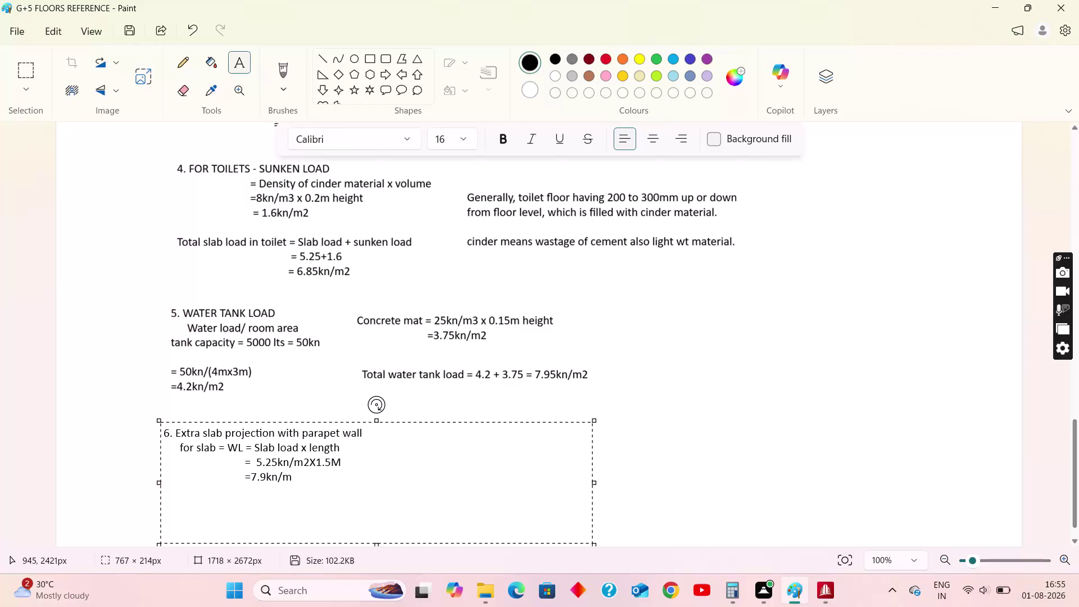
Type 'for parapet = W (Parapet wall load)' beside the slab formula.
click(356, 480)
click(386, 453)
key(space)
key(space)
key(space)
text(for)
key(space)
text(parapet)
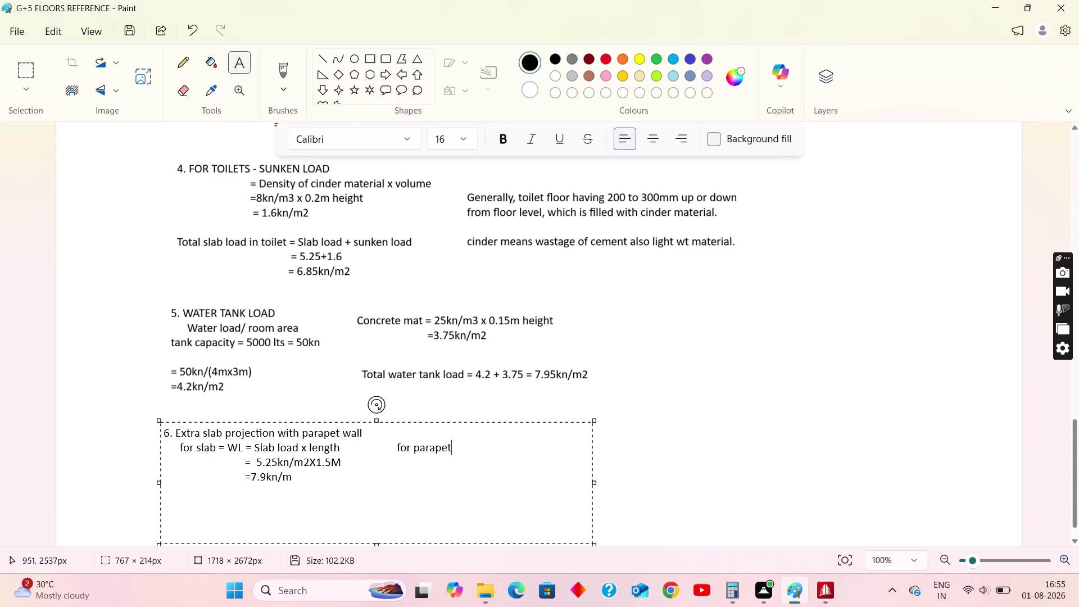
key(space)
text(=)
key(space)
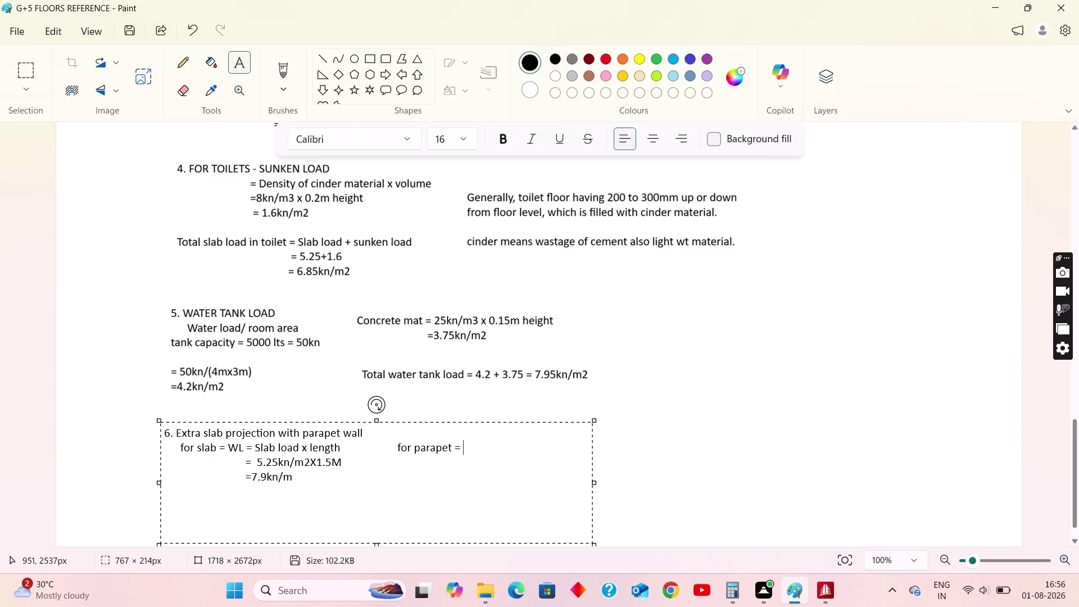
key(w)
key(space)
key(shift+parenleft)
text(ar)
text(apet wa)
text(ll load)
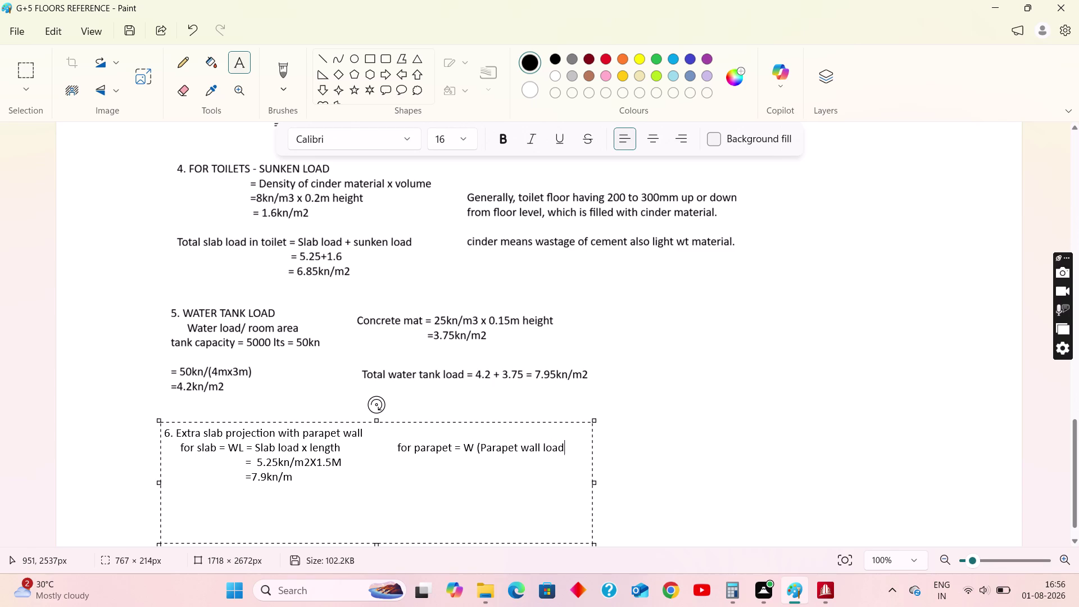
key(shift+parenright)
Add the indented parapet value '= 3kn/m' on the next line and finish the text.
key(Return)
key(BackSpace)
click(459, 463)
key(space)
key(space)
key(space)
text(=)
key(space)
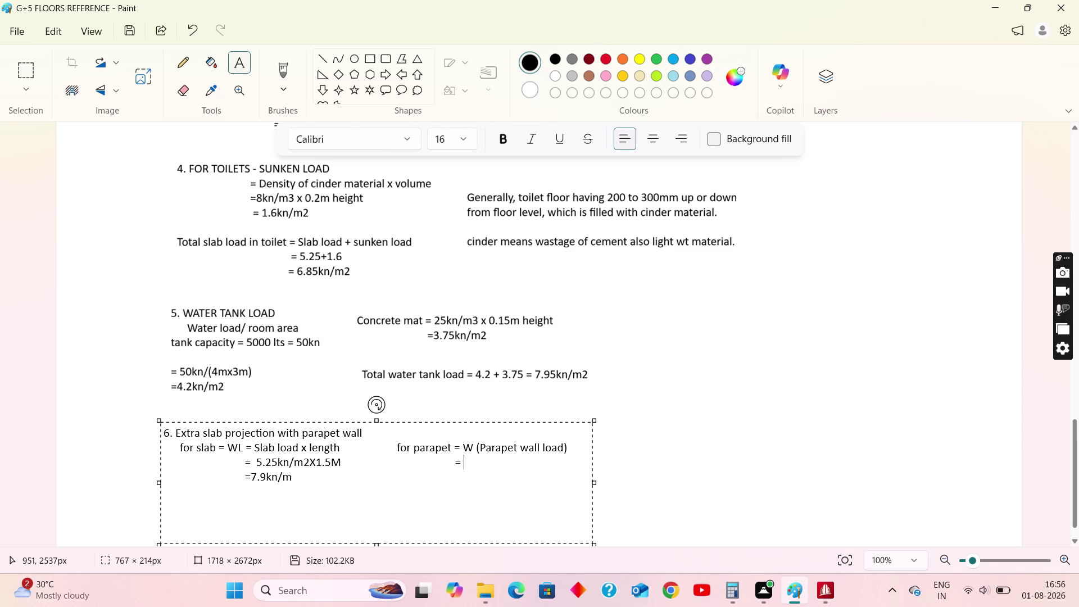
scroll(up, 3)
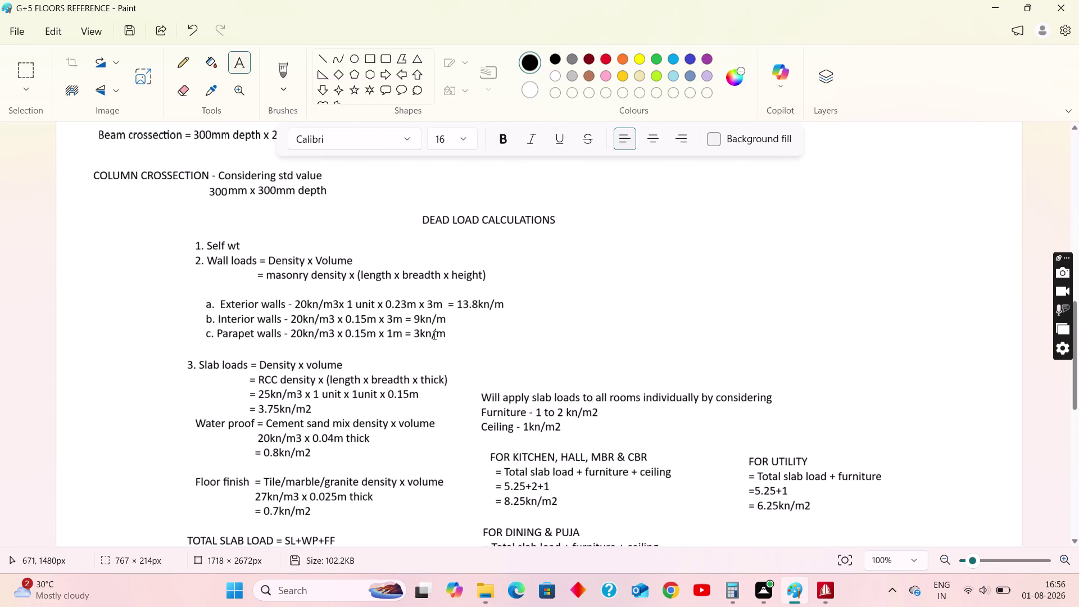
scroll(down, 3)
text(3)
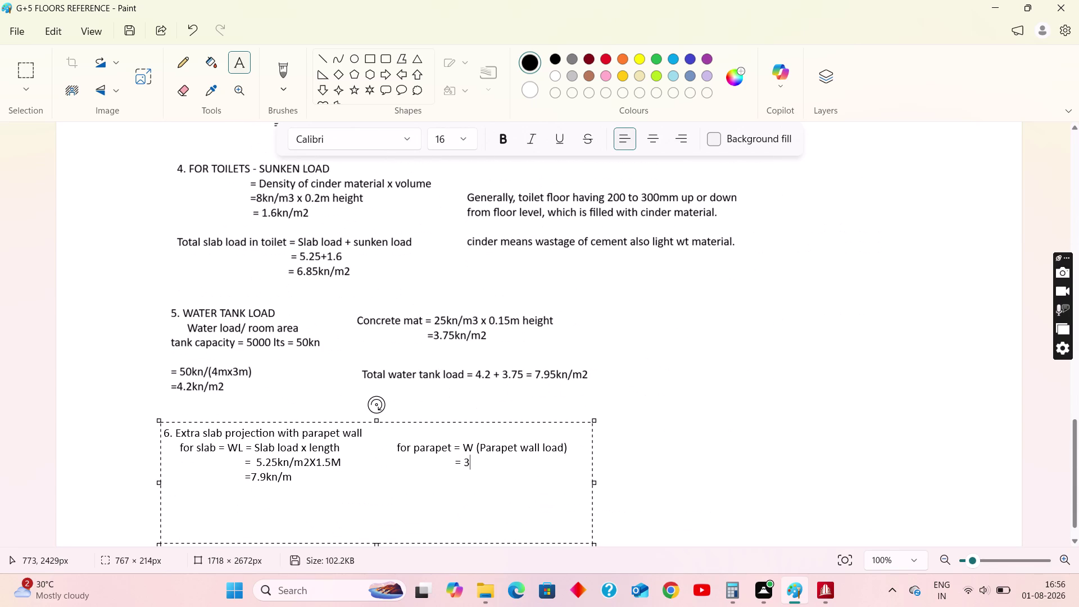
text(kn/m)
scroll(down, 3)
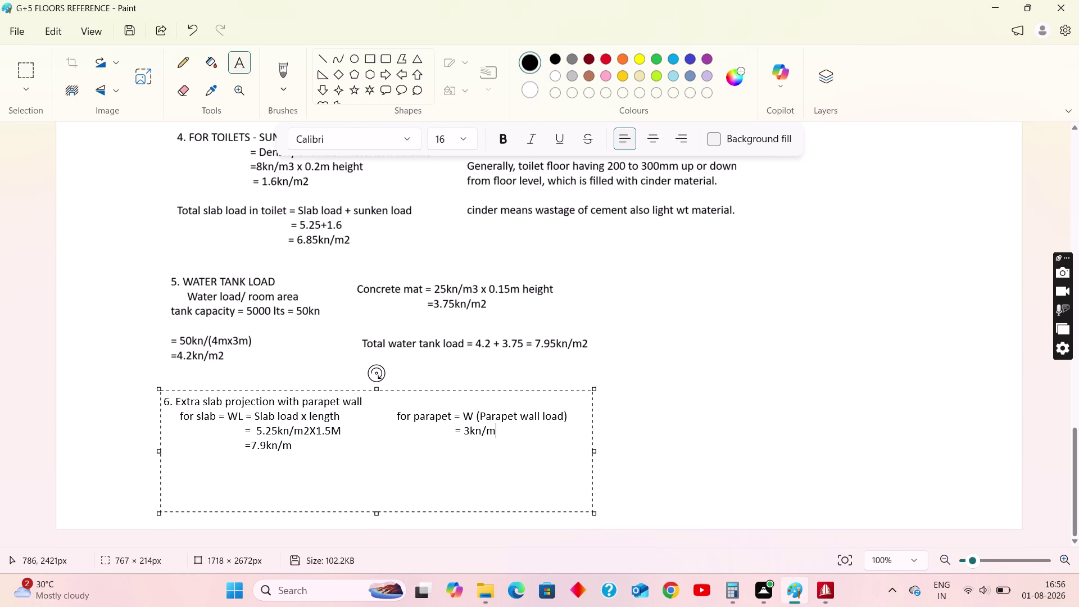
click(639, 443)
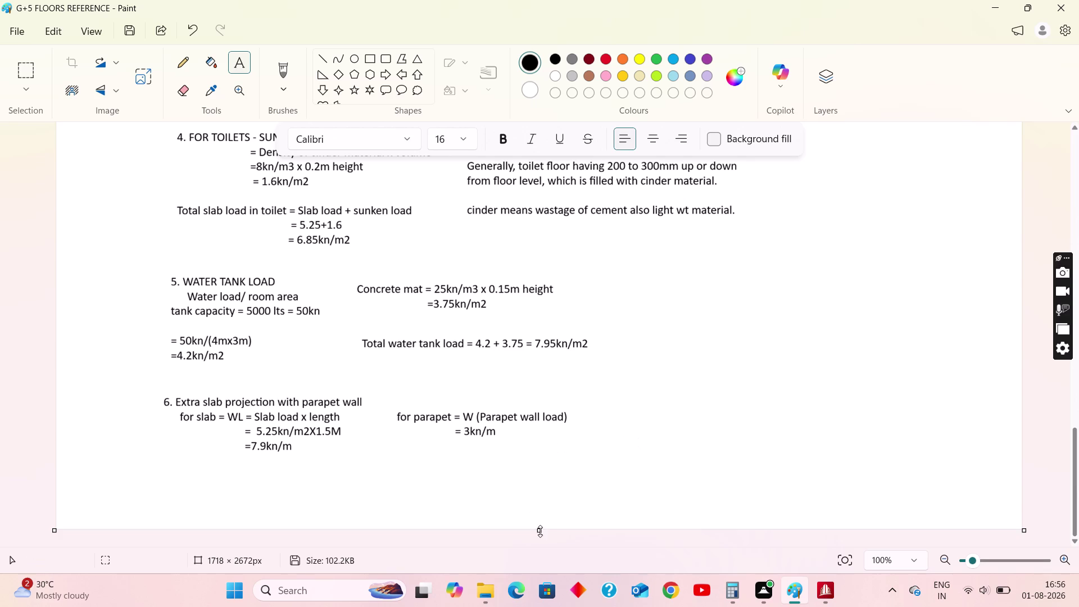
Mark a text box below the 7.9kn/m result and begin the note 'for slab of'.
drag(540, 531, 543, 590)
scroll(down, 3)
drag(540, 530, 541, 559)
scroll(down, 3)
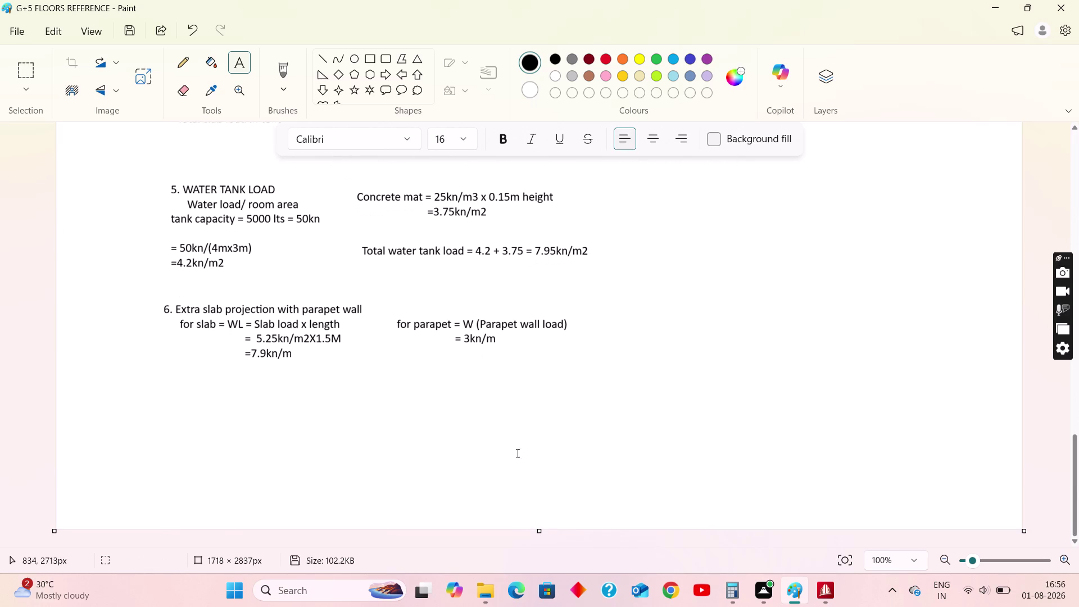
click(239, 65)
drag(167, 381, 348, 427)
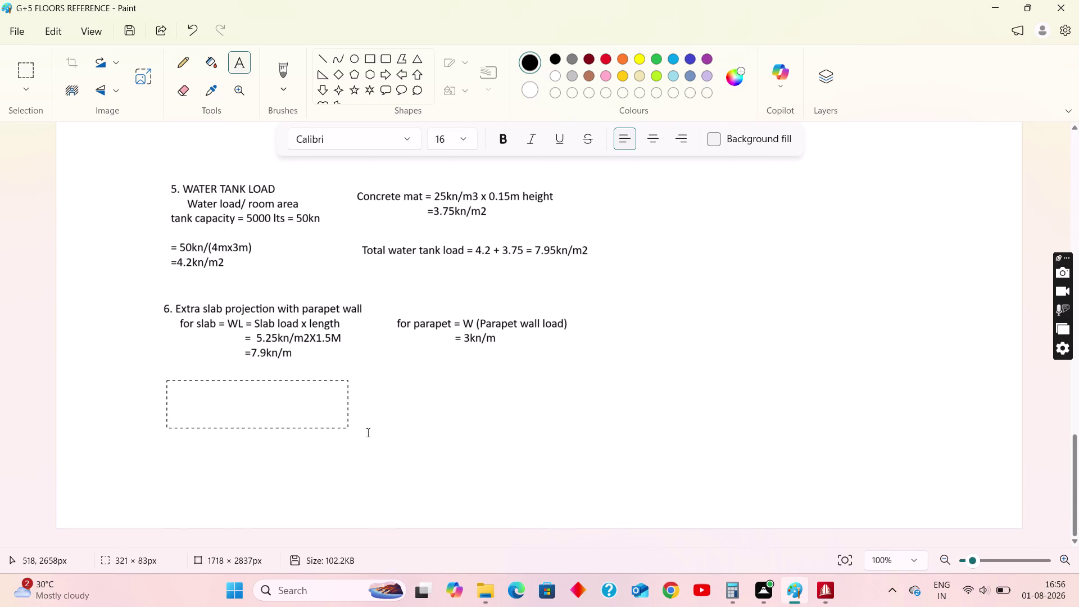
drag(348, 427, 394, 436)
text(for)
key(space)
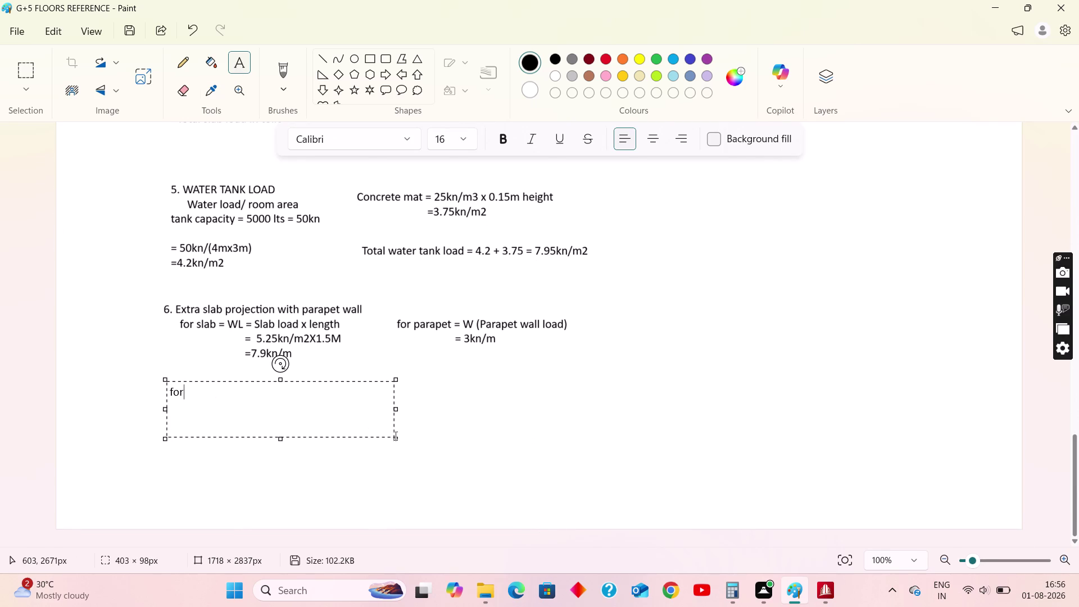
text(slab)
key(space)
text(of)
Complete the note as 'for slab of 2m projection = 5.25x2' and launch Calculator.
scroll(up, 3)
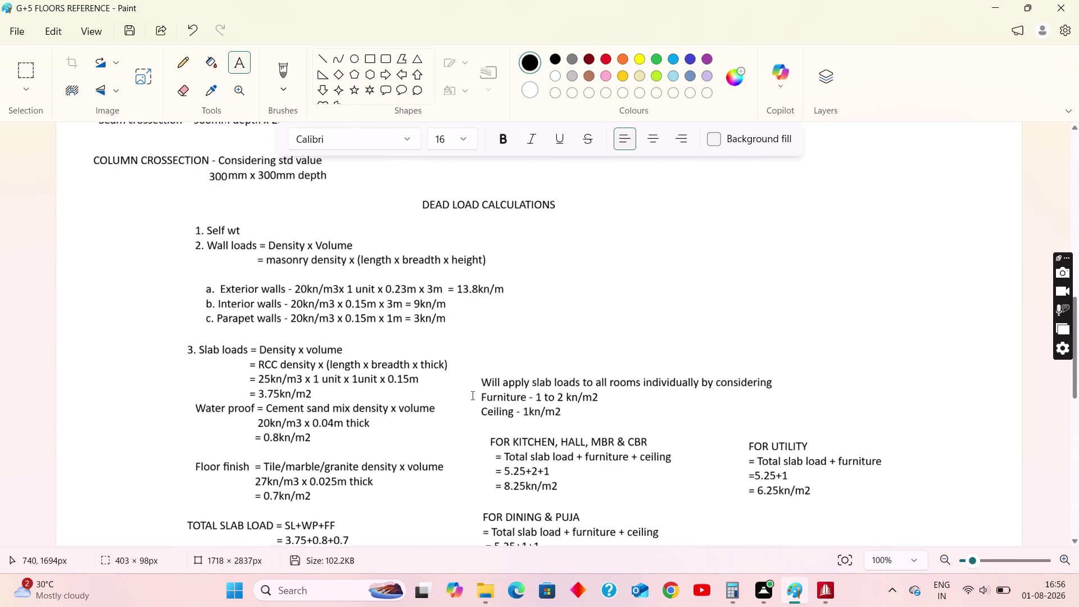
scroll(up, 3)
scroll(down, 3)
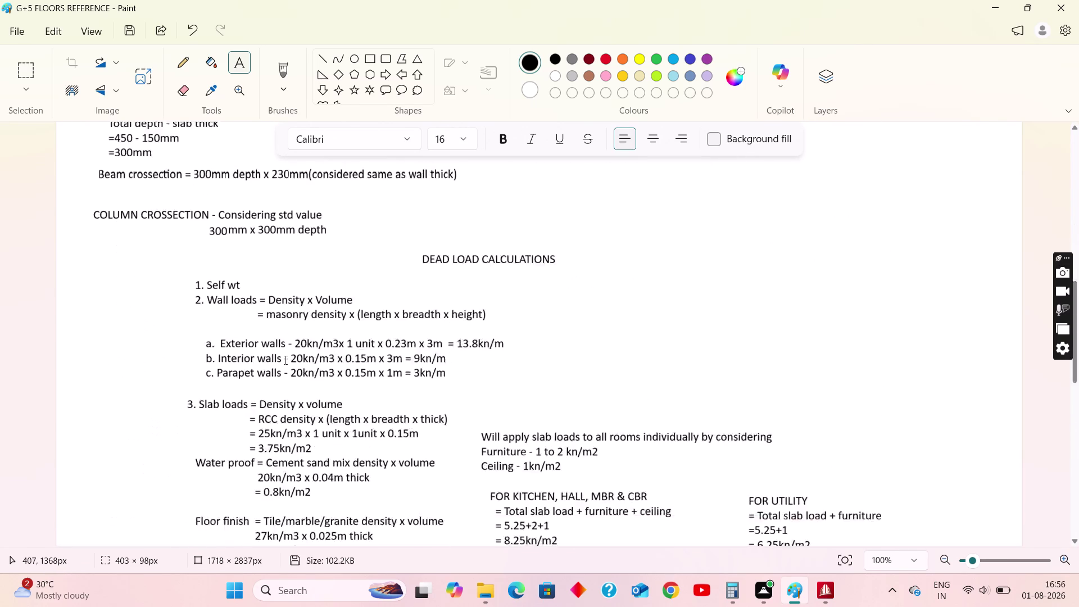
scroll(down, 3)
scroll(down, 3)
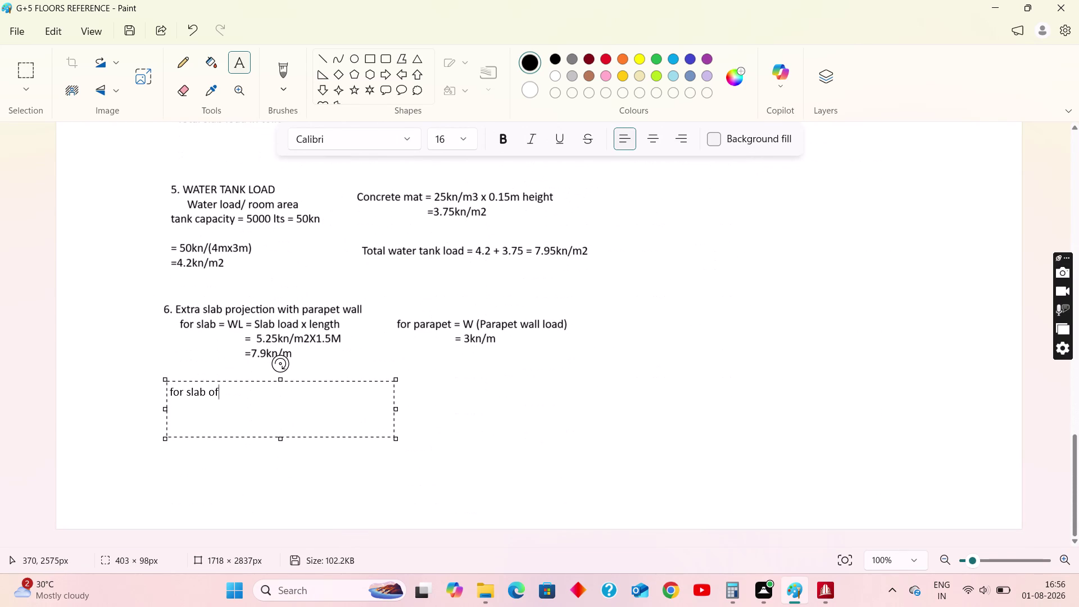
key(space)
text(2m proje)
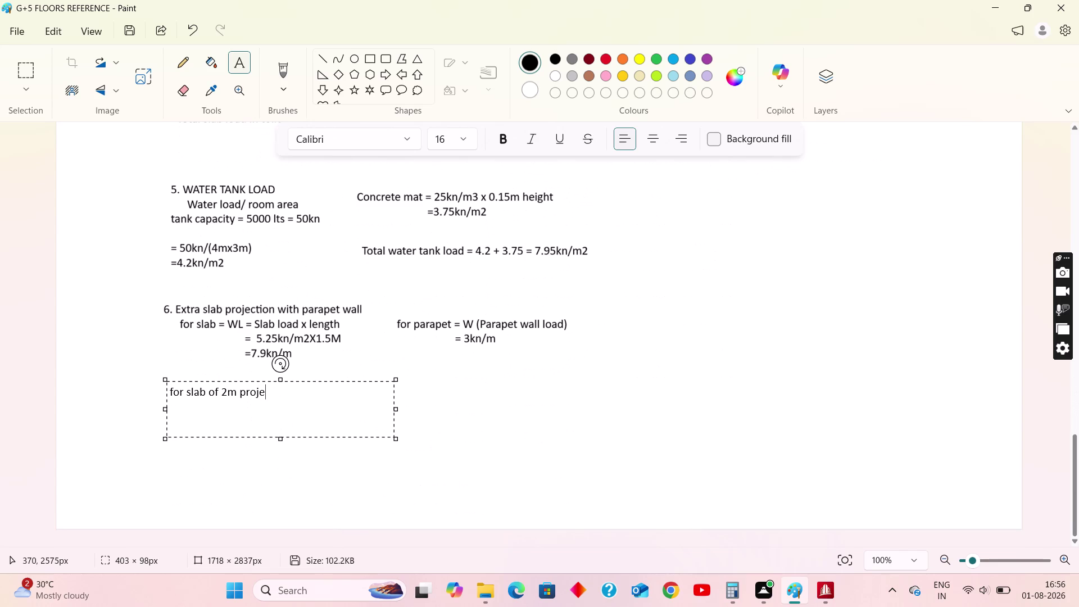
text(ction)
key(space)
text(=)
key(space)
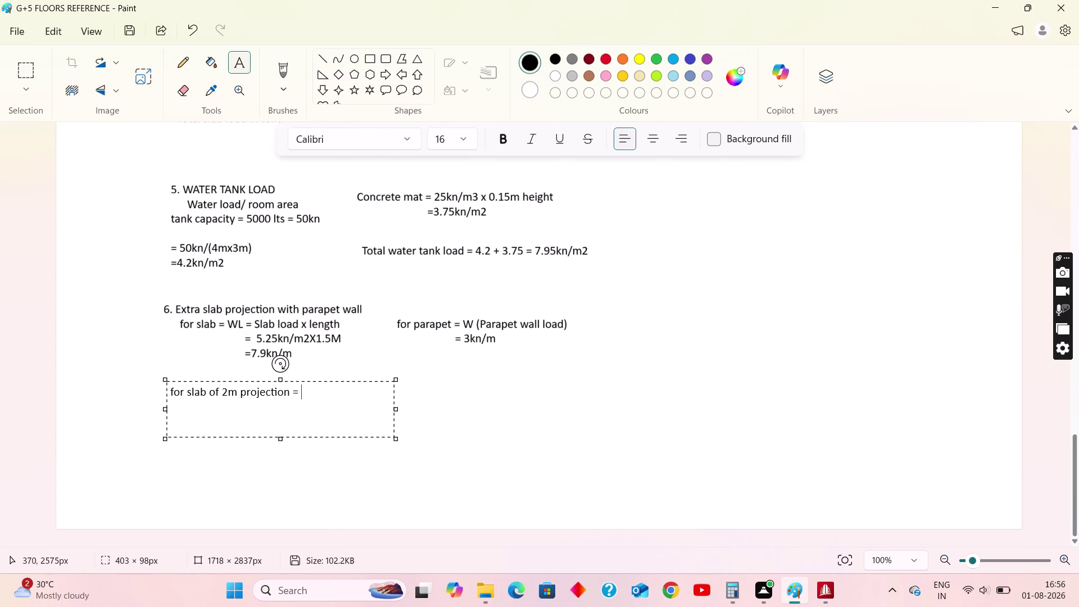
key(5)
text(.)
text(25)
key(x)
key(2)
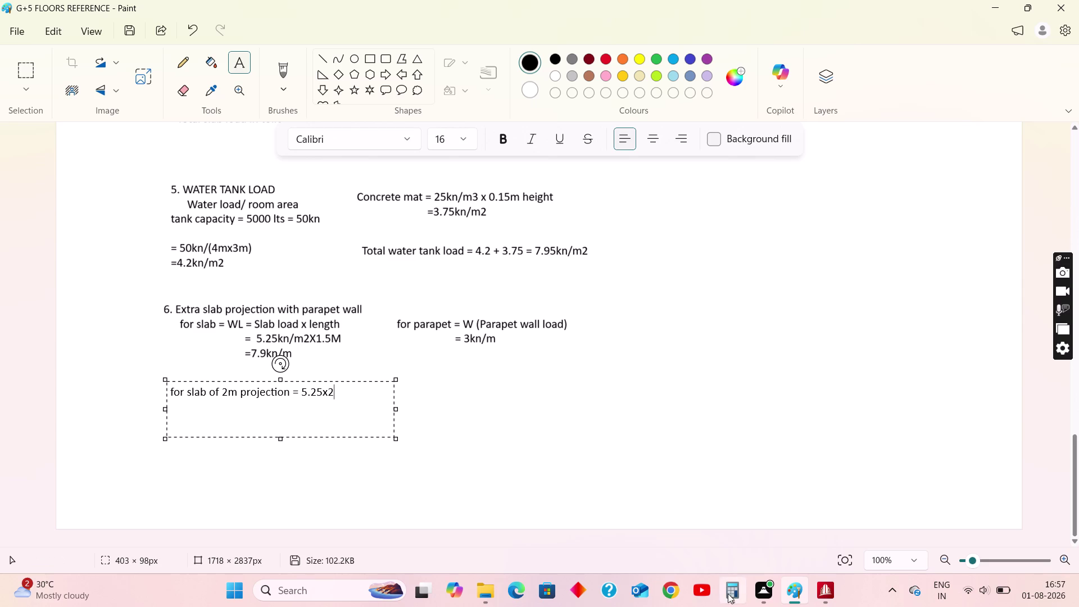
click(732, 587)
Compute 5.25 × 2 in Calculator and close it.
triple_click(873, 365)
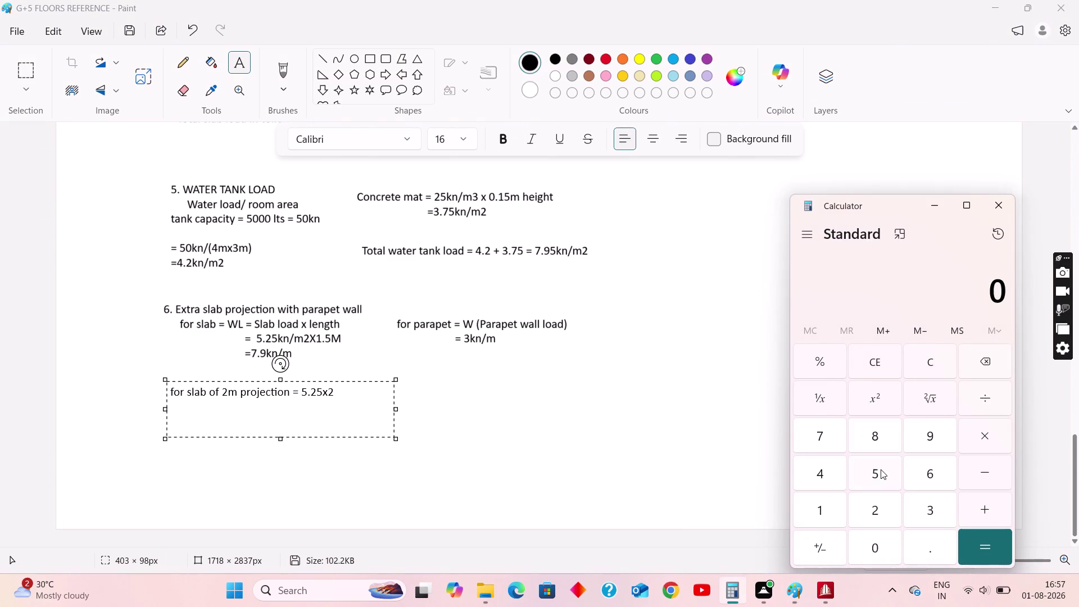
click(881, 473)
click(916, 551)
click(880, 506)
click(877, 474)
click(982, 434)
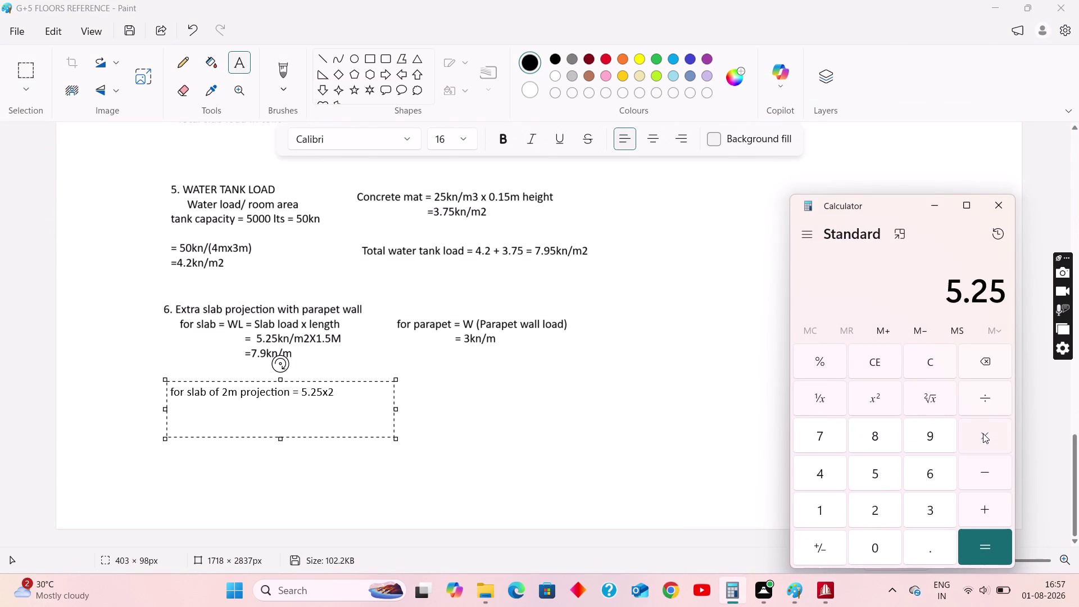
click(880, 511)
click(979, 559)
click(945, 204)
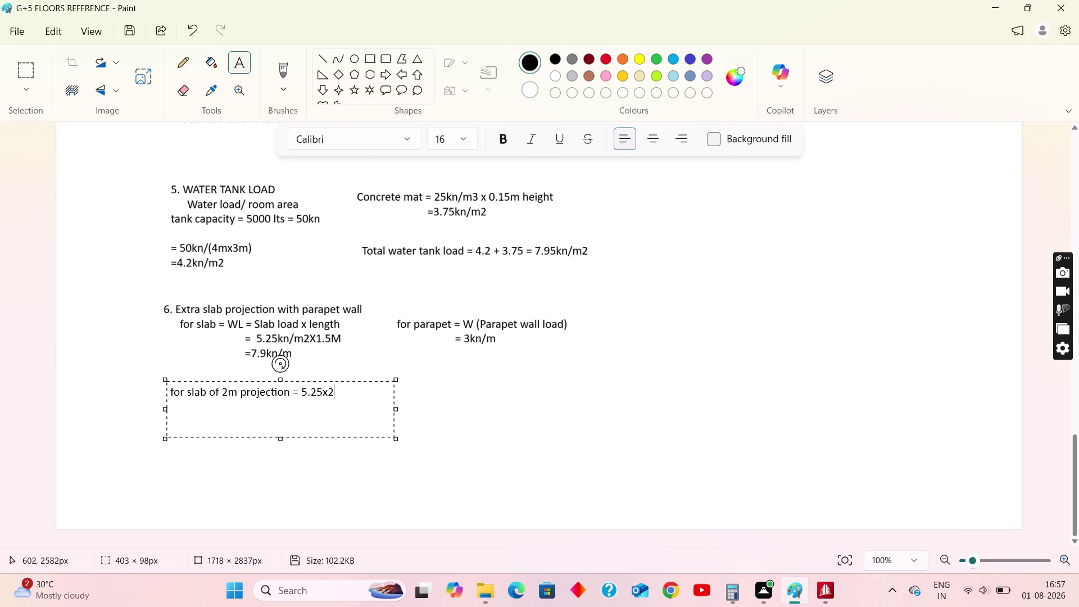
Write the indented result '= 10.5kn/m' under the 2m projection formula.
key(Return)
key(space)
key(space)
key(space)
key(space)
key(space)
key(space)
key(space)
key(space)
key(space)
key(equal)
key(space)
text(10)
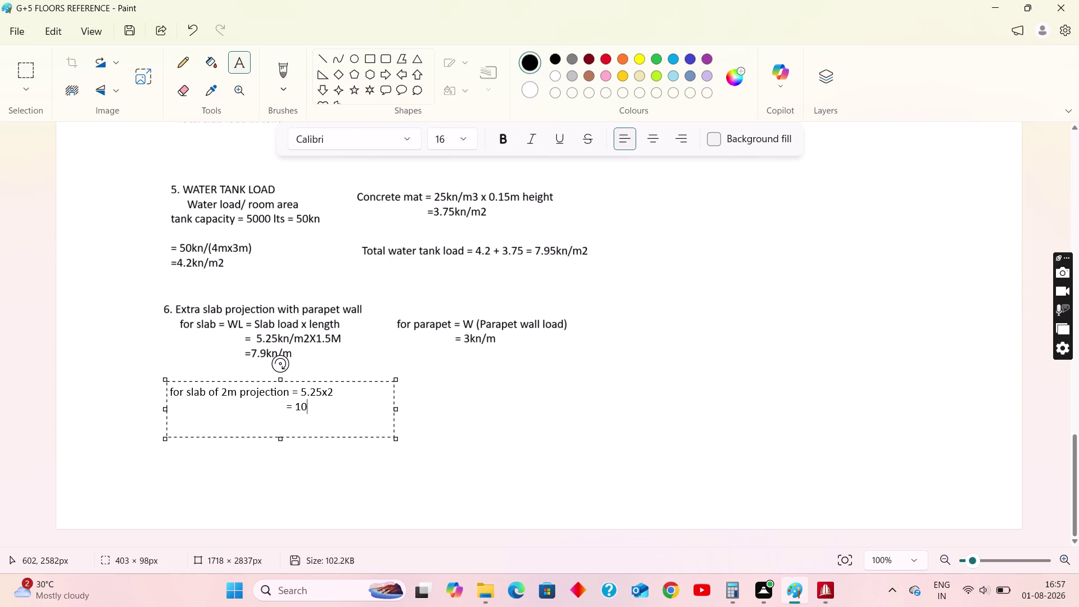
text(.5kn/)
text(m)
click(447, 419)
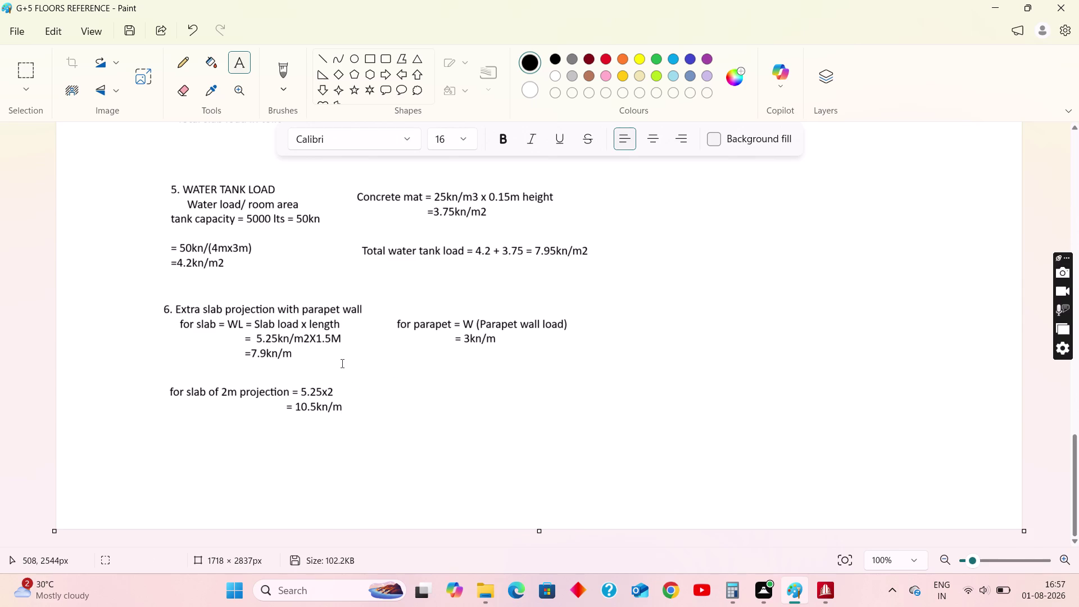
scroll(down, 3)
click(243, 62)
In a new text box, write 'total load for 1.5m projection = slab+parapet = 7.9+3 = 10.9kn/m'.
drag(166, 432, 349, 472)
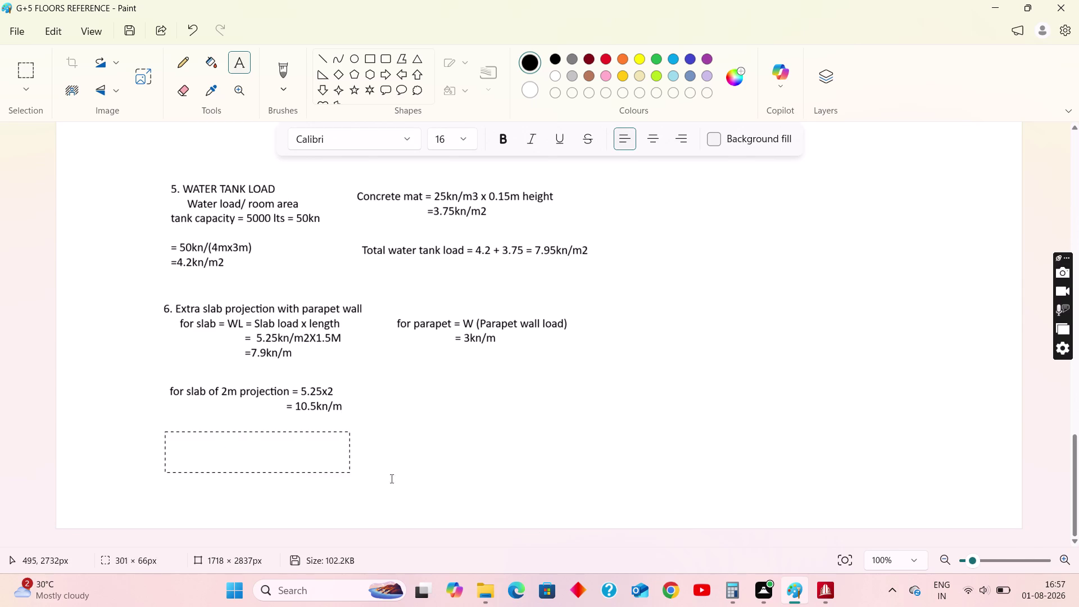
drag(350, 472, 616, 500)
key(t)
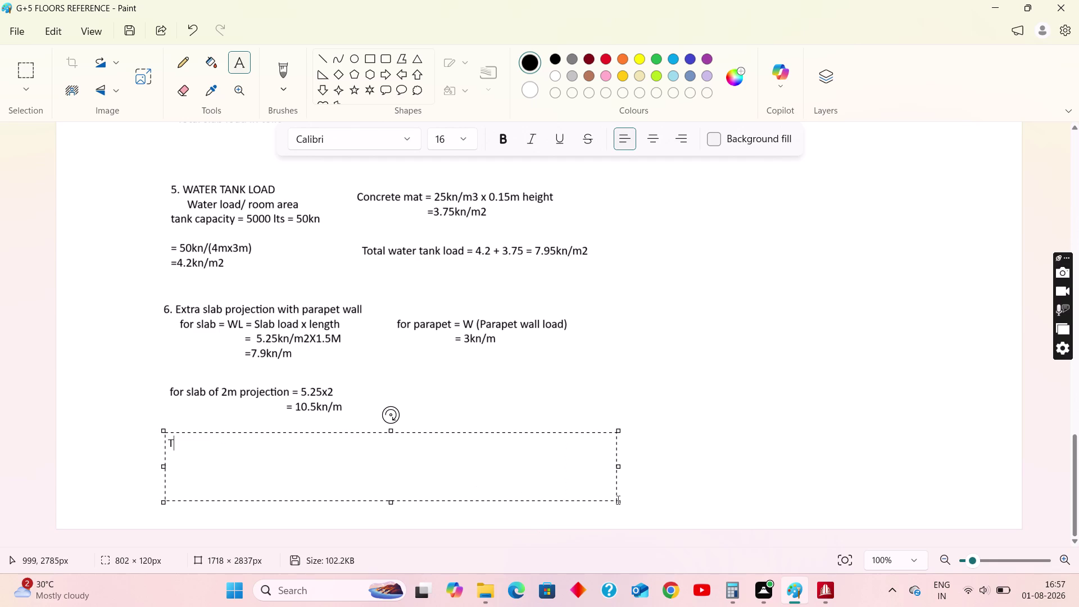
key(BackSpace)
text(t)
text(al loa)
text(d)
key(space)
text(f)
text(or 1)
key(period)
text(5m)
key(space)
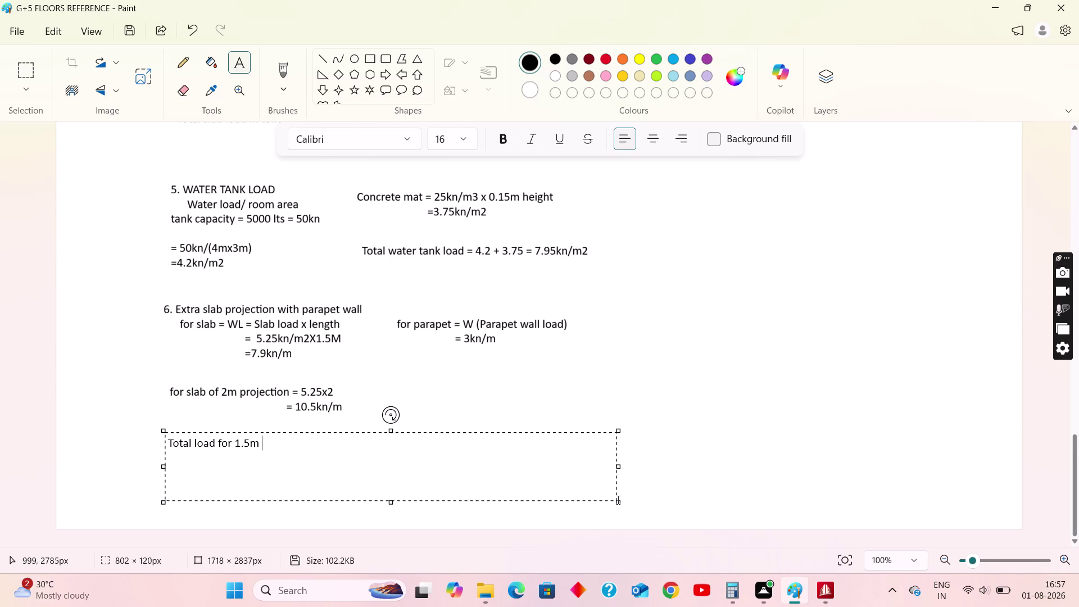
text(project)
text(ion =)
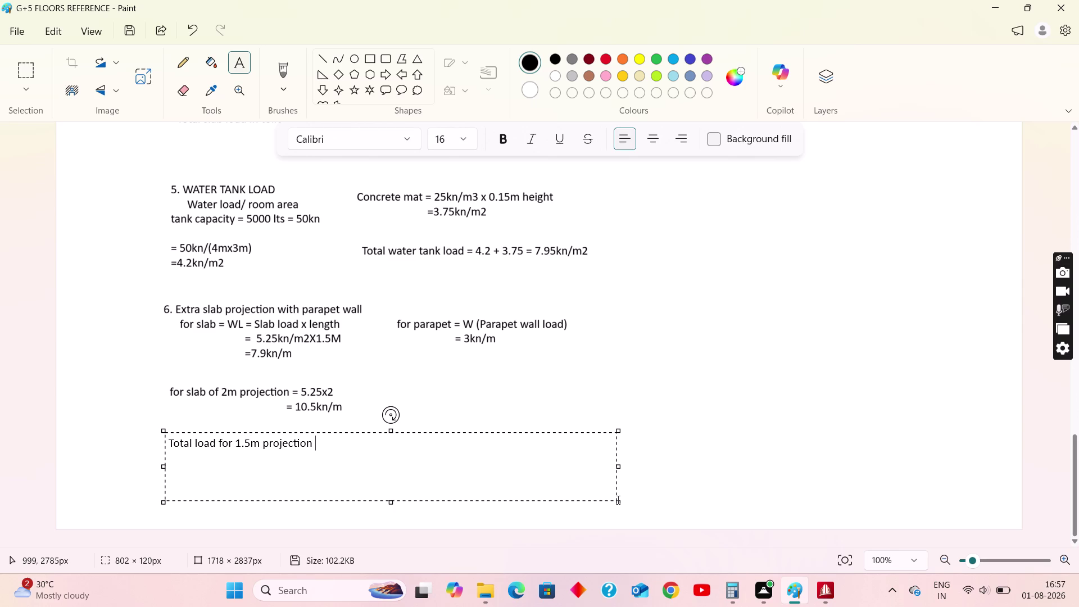
key(space)
text(sla)
key(b)
text(+para)
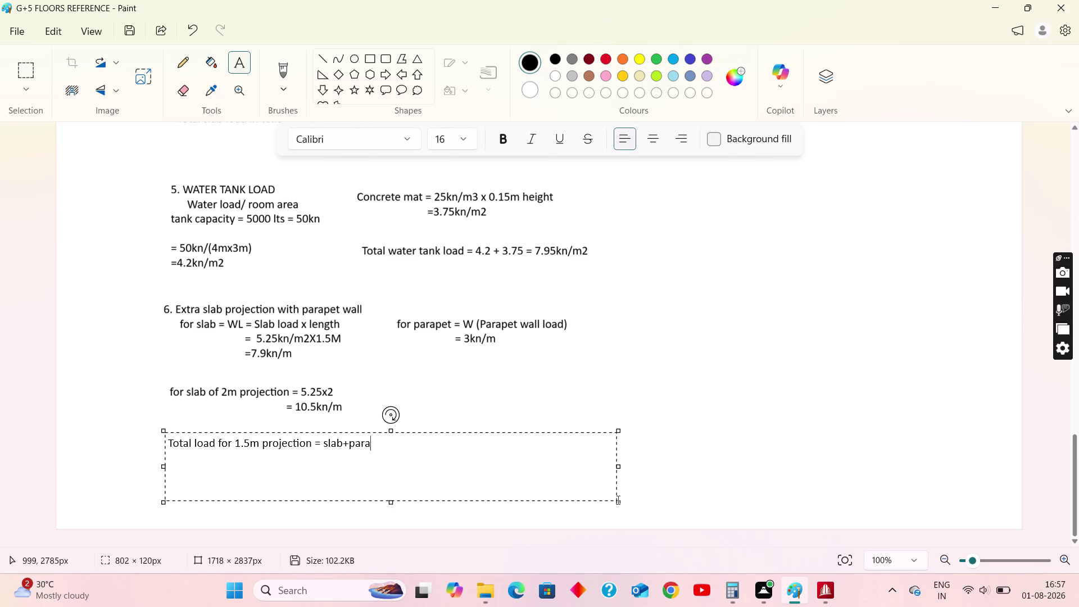
text(pet)
key(space)
key(space)
text(=)
key(space)
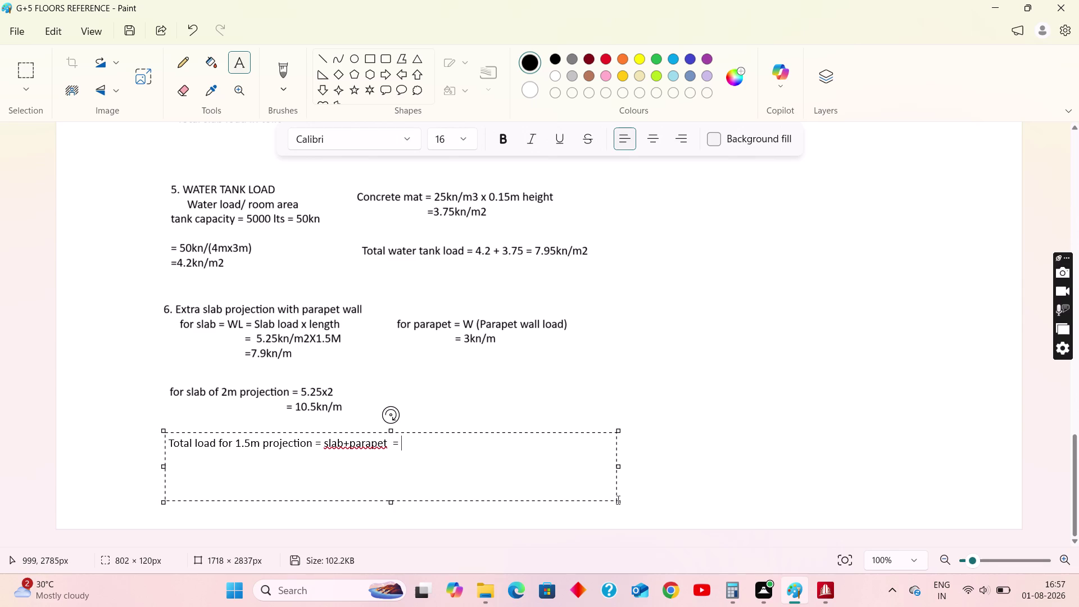
text(7)
text(.9)
key(shift+plus)
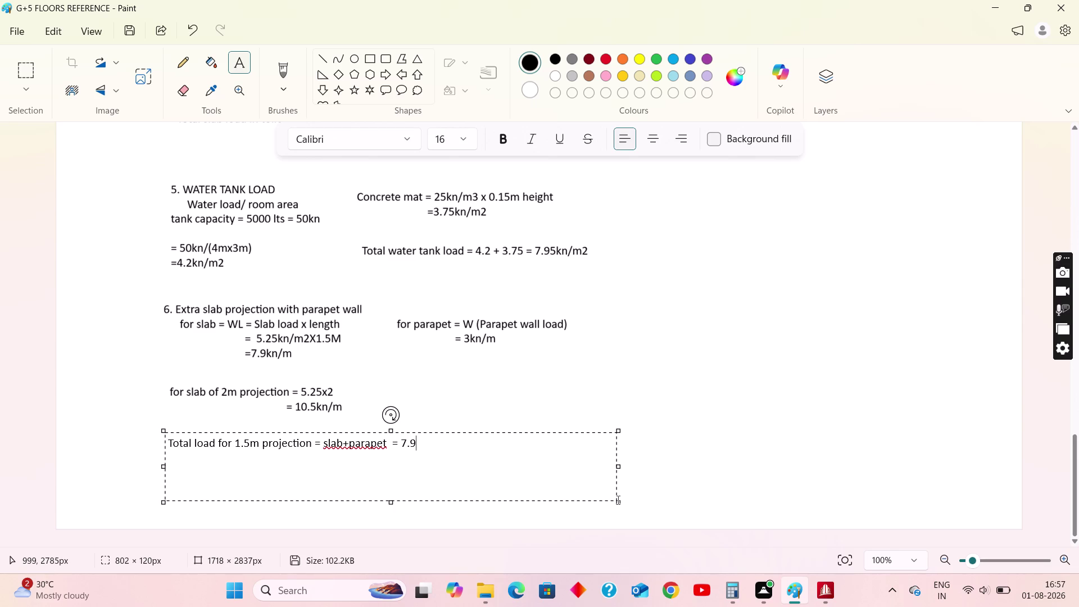
text(3)
key(space)
text(=)
key(space)
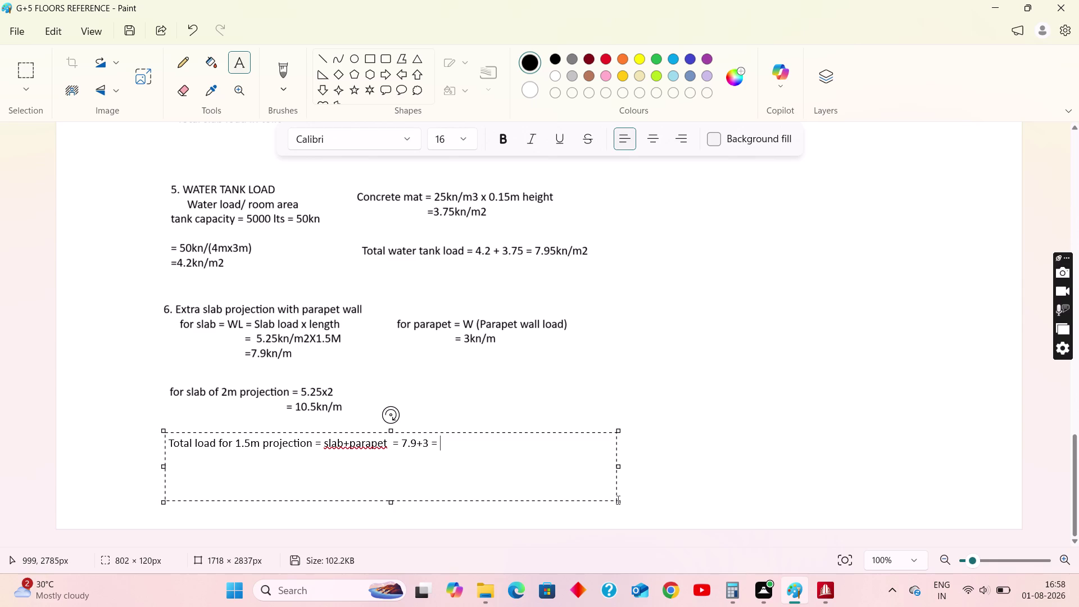
text(10.)
text(9kn/m)
Add a second line: 'total load for 2m projection = 10.5+3 = 13.5kn/m'.
key(Return)
text(ota)
text(l load fo)
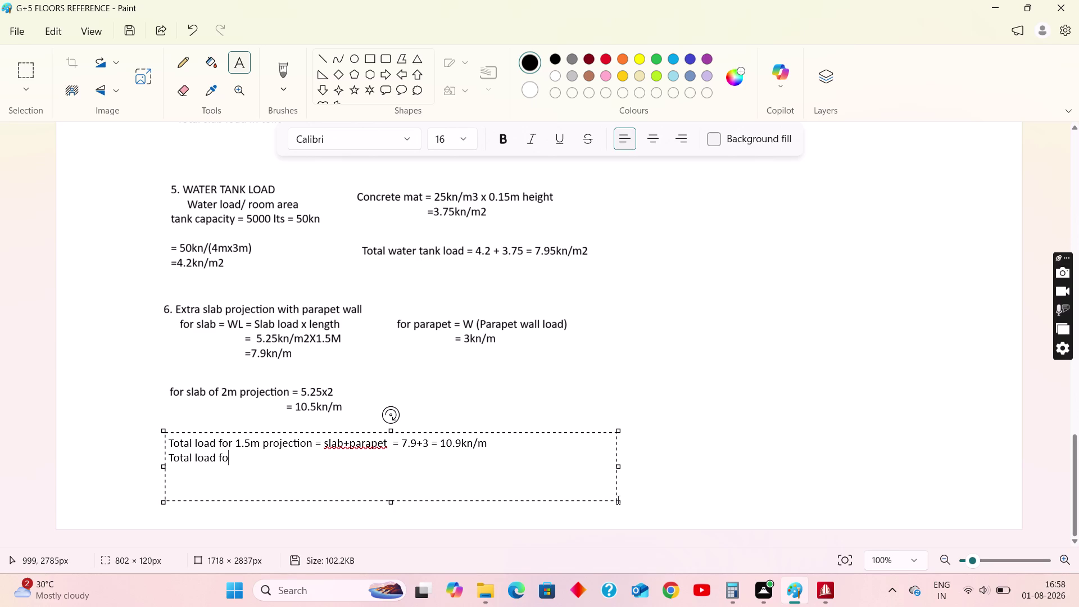
text(r 3)
key(BackSpace)
text(2m)
key(space)
text(project)
text(ion =)
key(space)
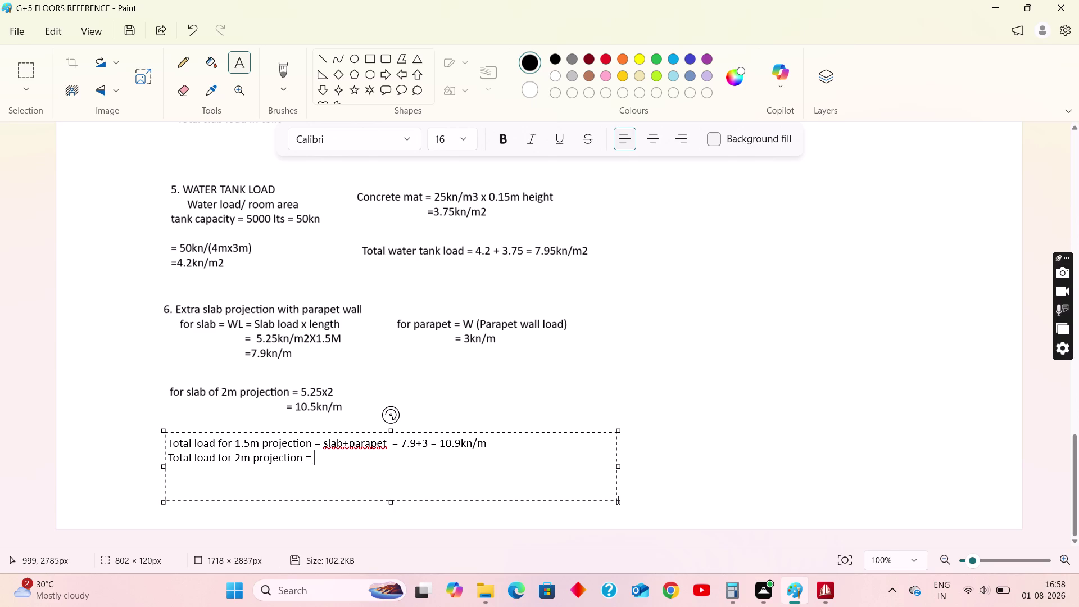
text(10.5)
key(shift+plus)
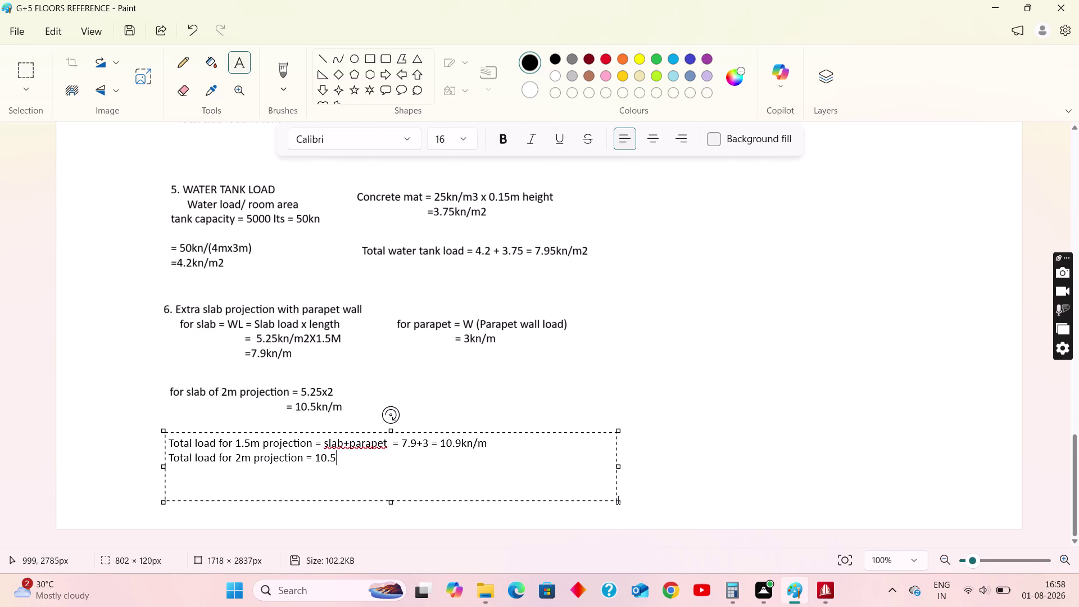
text(3 =)
key(space)
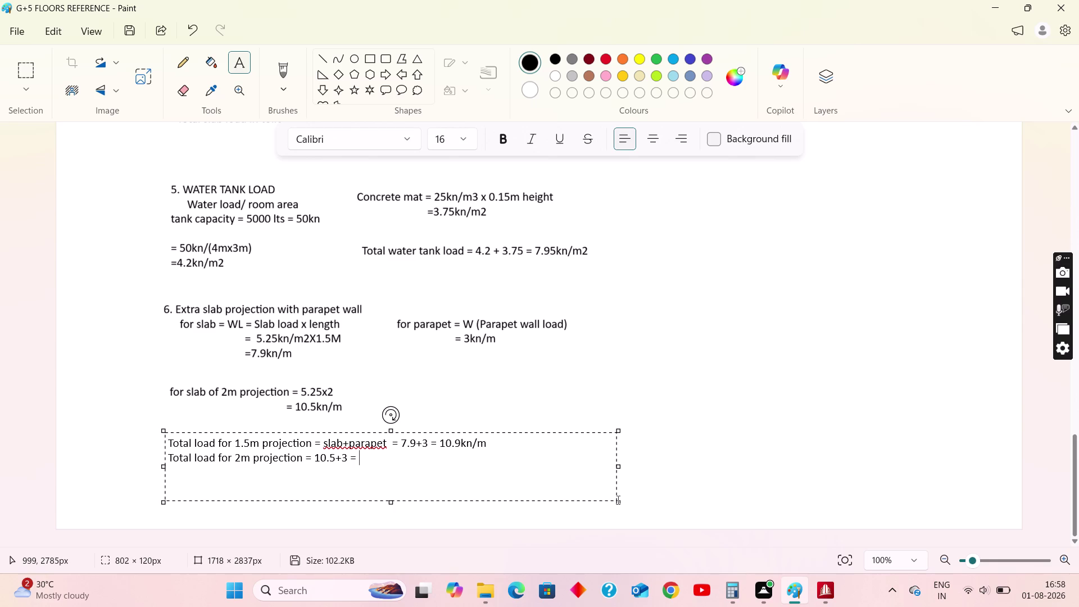
text(13.5)
text(kn/m)
Put spaces around the '+' in 'slab + parapet', shrink the text box and commit the text.
click(342, 444)
key(space)
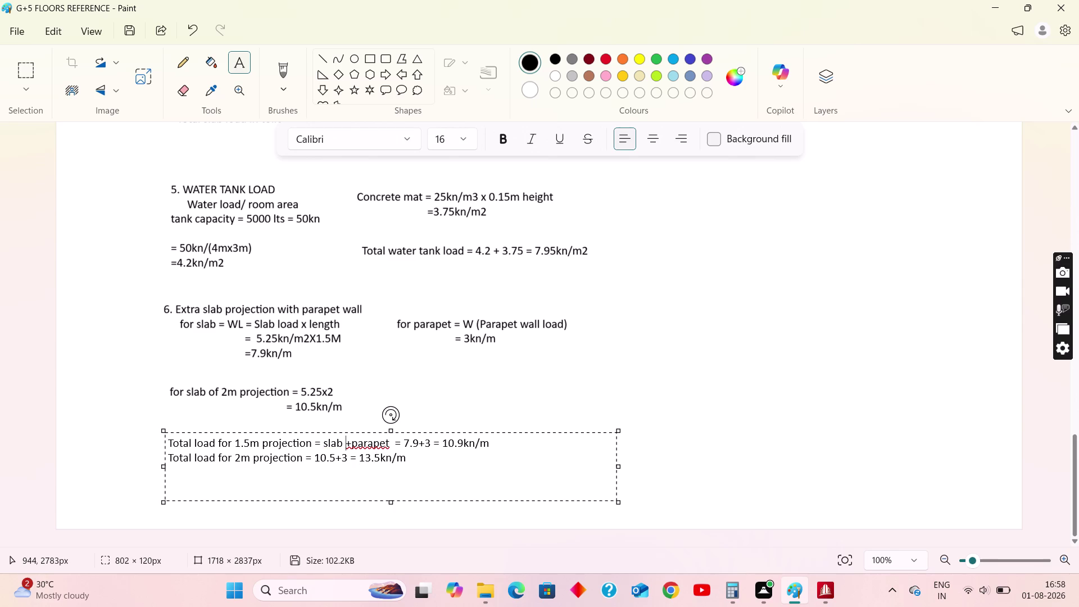
click(353, 445)
key(space)
click(414, 466)
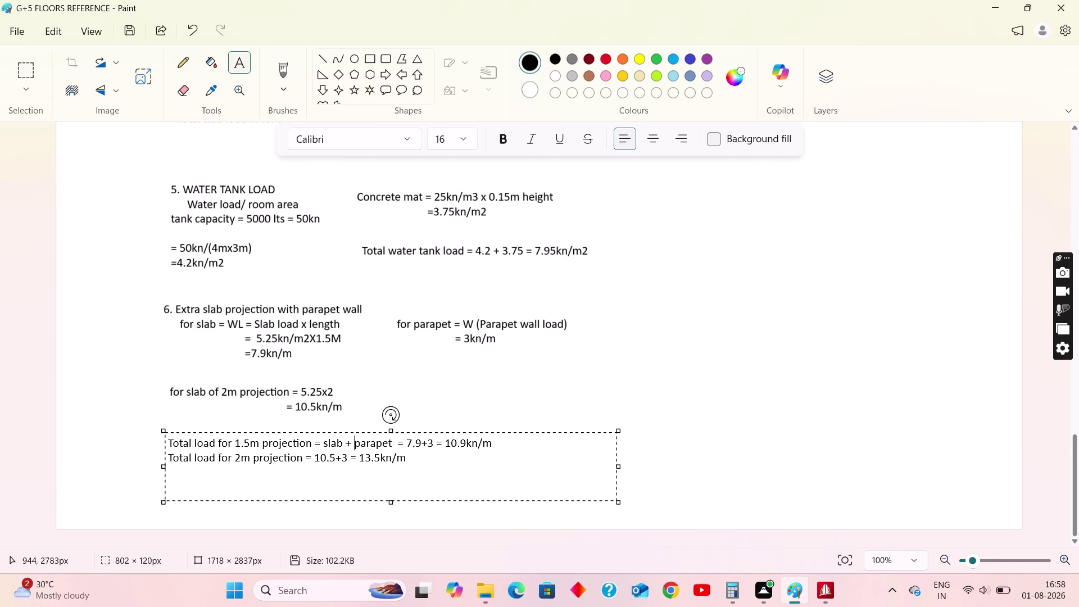
drag(623, 506, 610, 479)
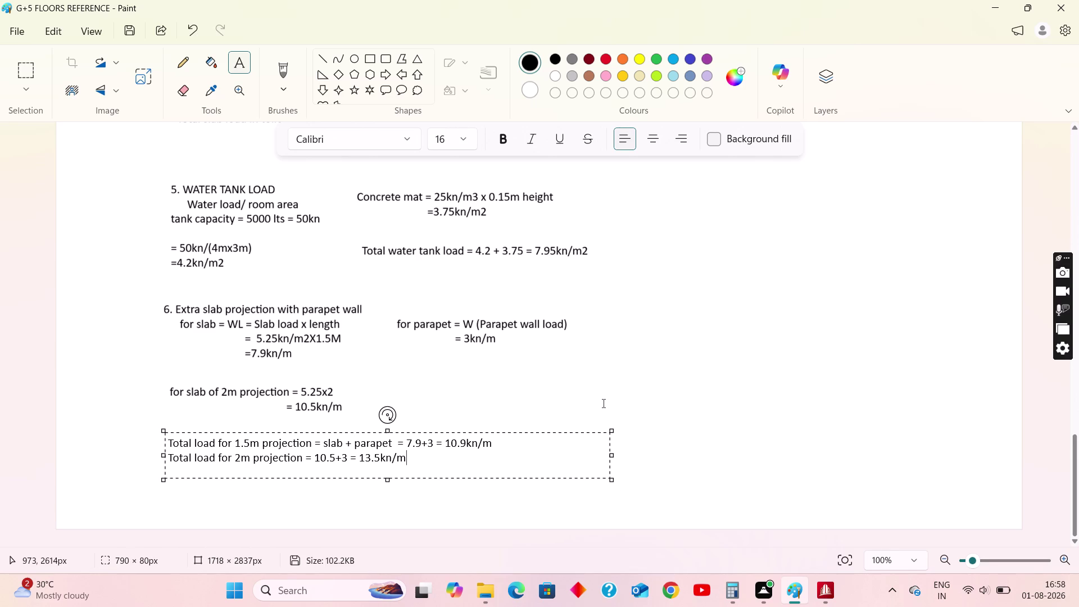
click(603, 403)
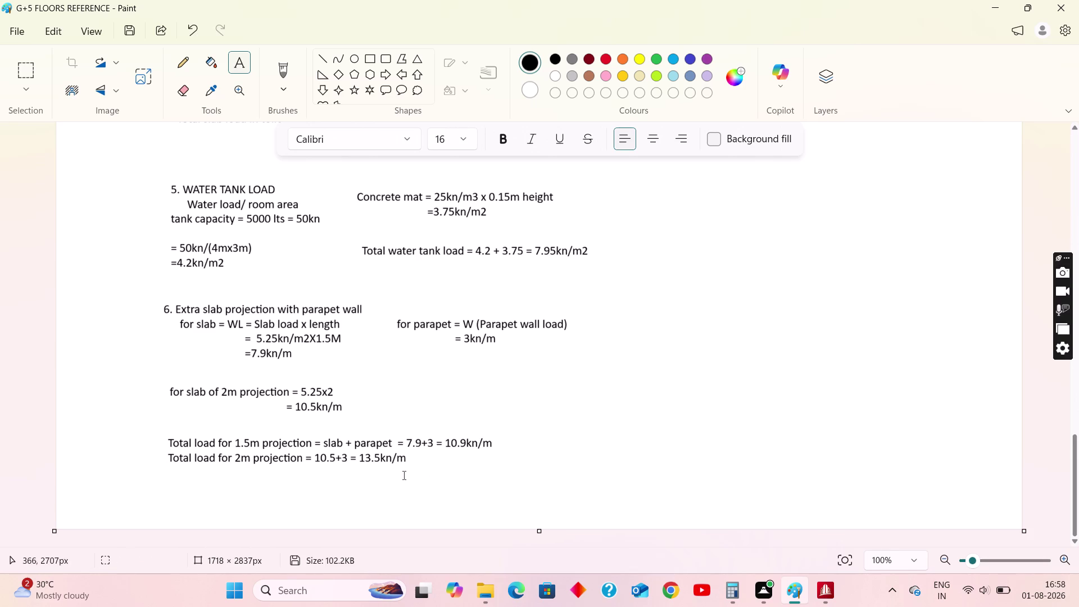
click(825, 591)
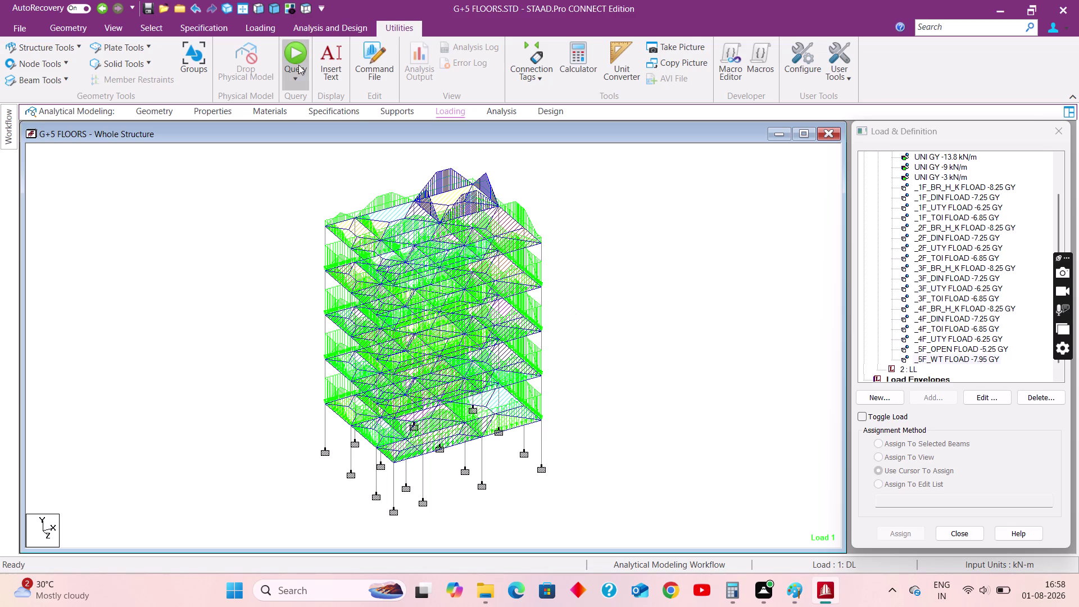
In Front View, window-select the beam row at each loaded floor level.
click(260, 8)
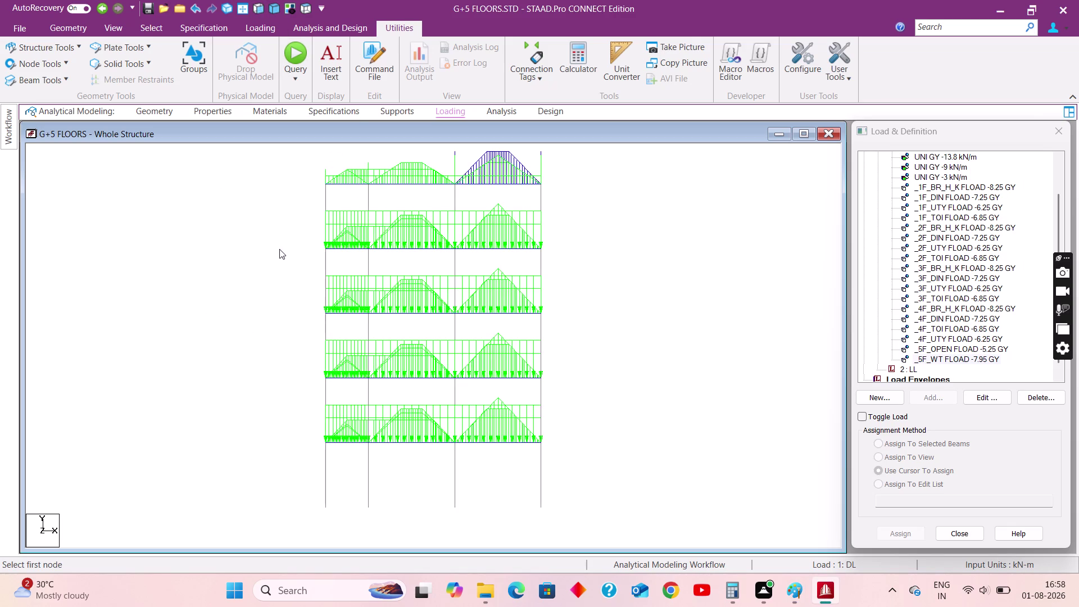
drag(229, 232, 536, 235)
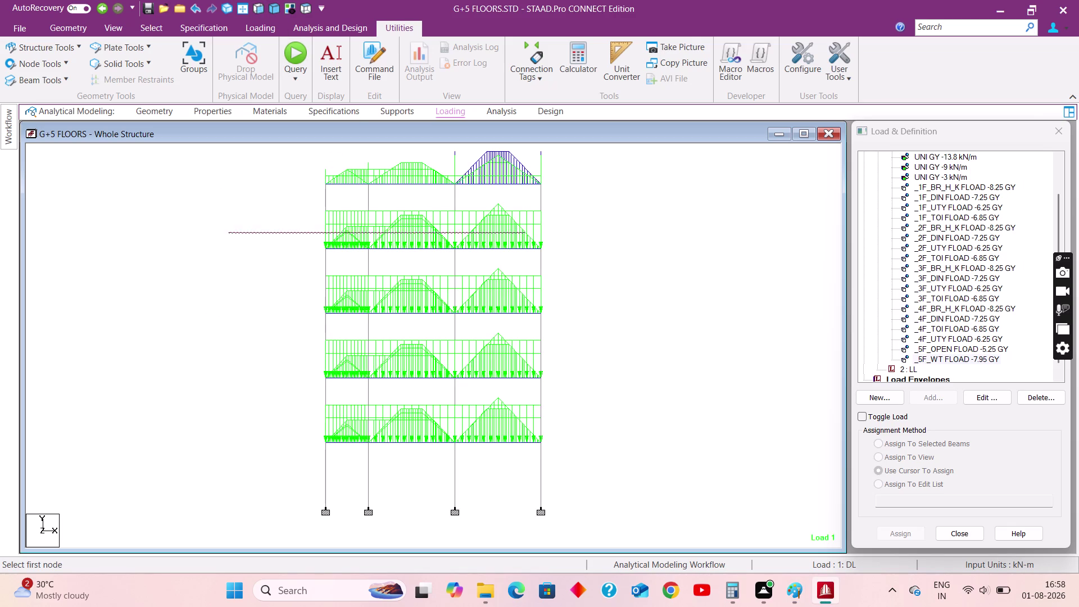
drag(536, 234, 605, 254)
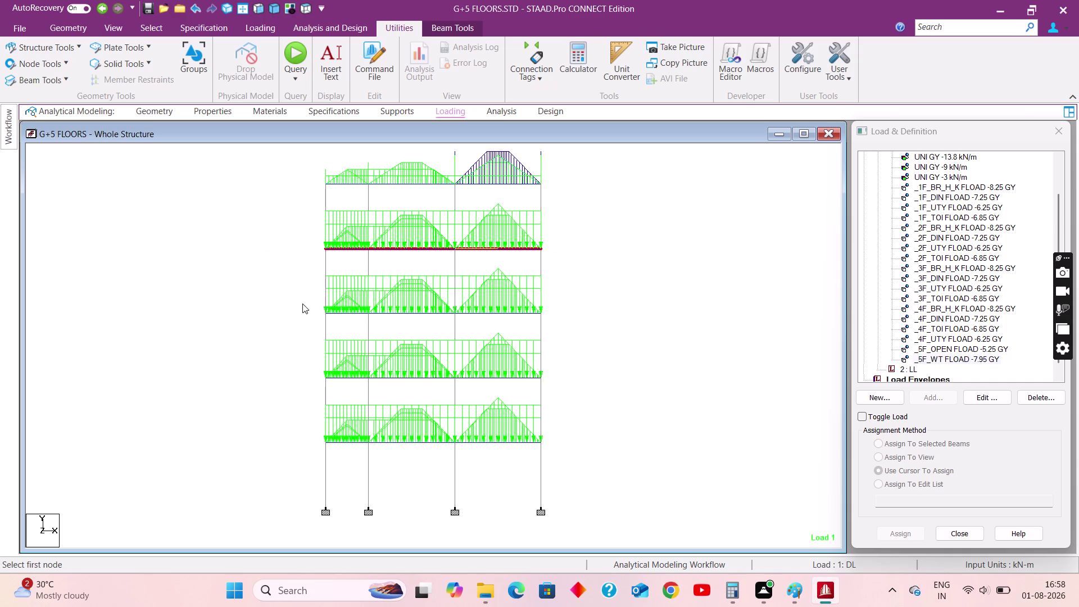
drag(302, 303, 593, 313)
drag(294, 368, 612, 397)
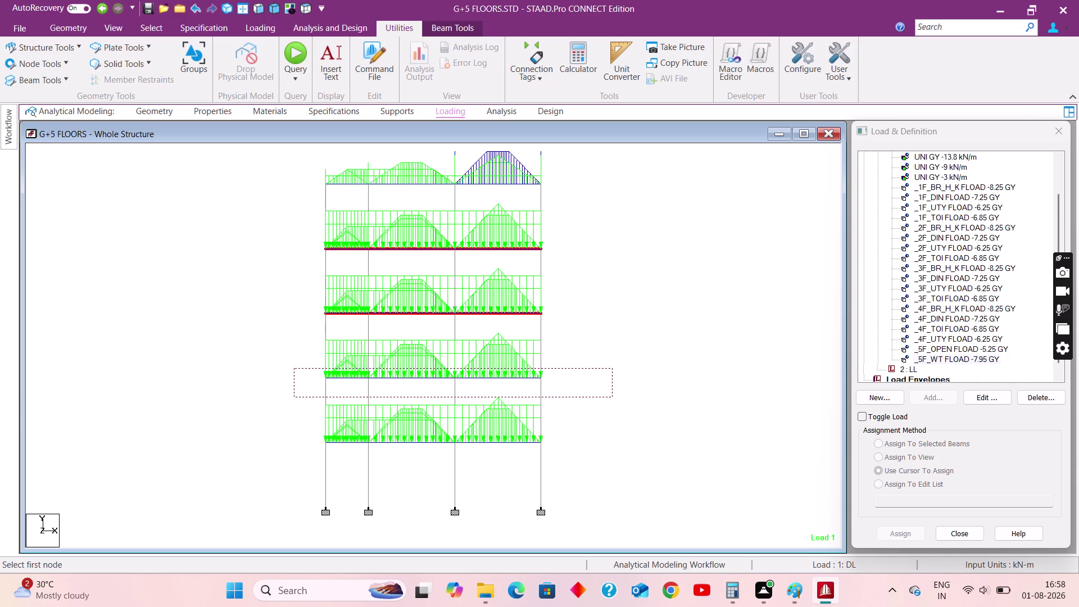
drag(611, 397, 613, 385)
drag(292, 431, 631, 456)
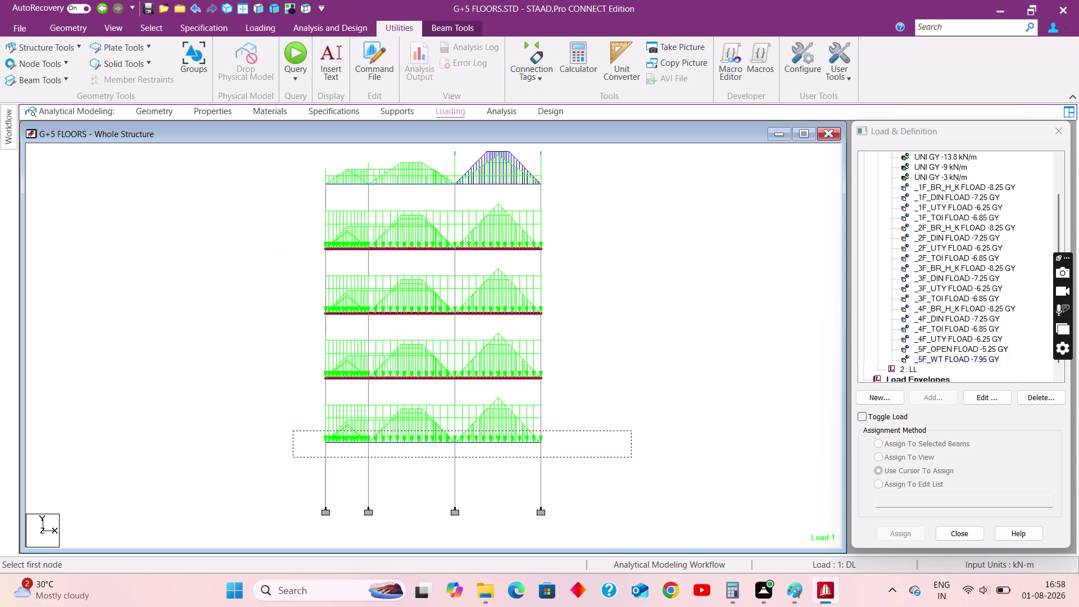
drag(631, 457, 632, 457)
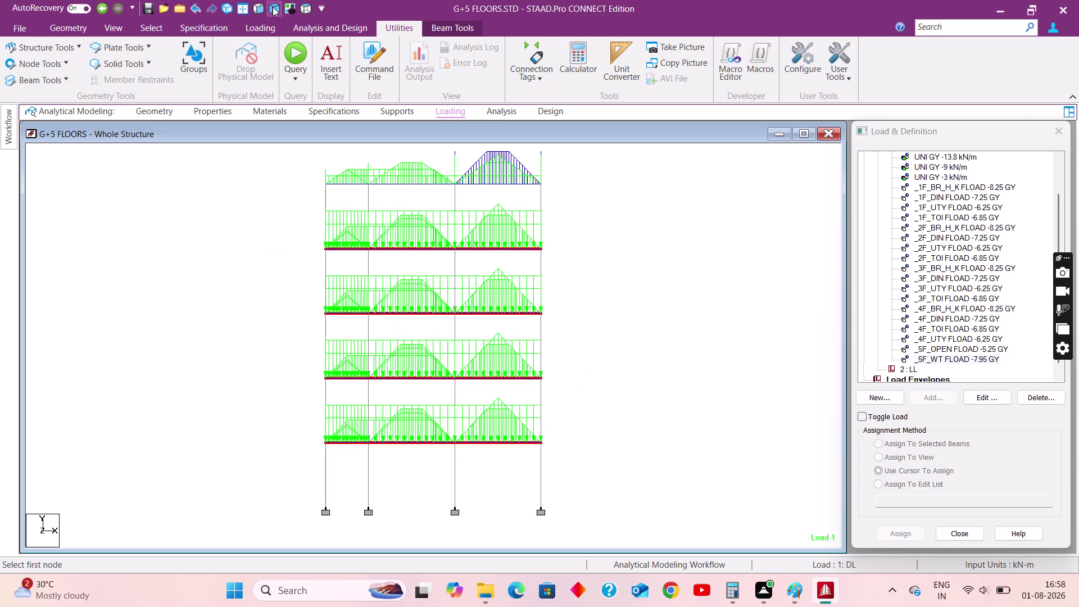
In Top View, clear the selection and box-select the left, top and remaining perimeter edge beams.
click(292, 10)
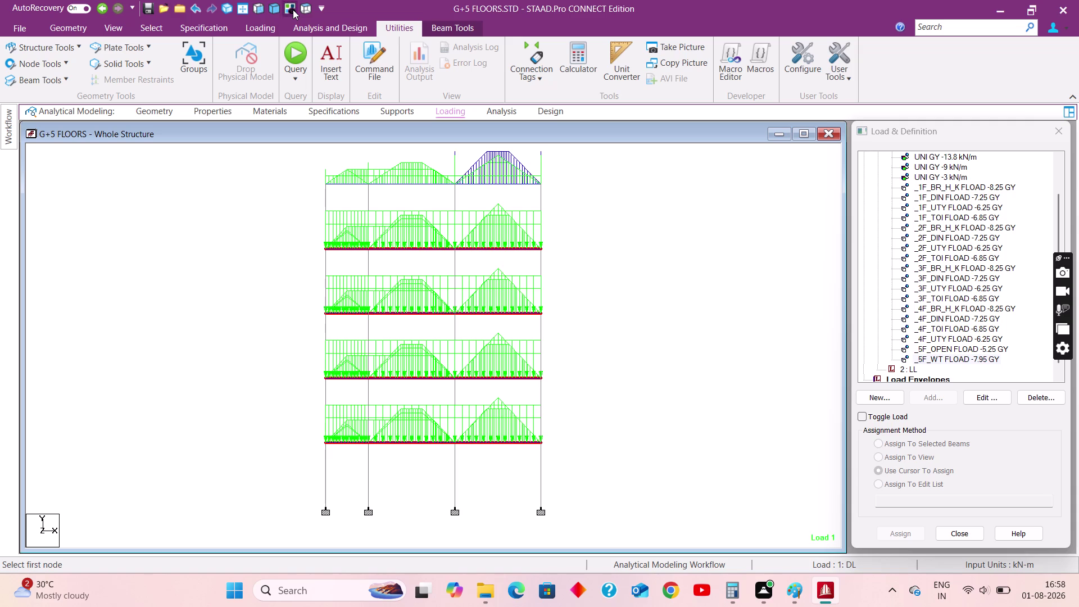
click(305, 9)
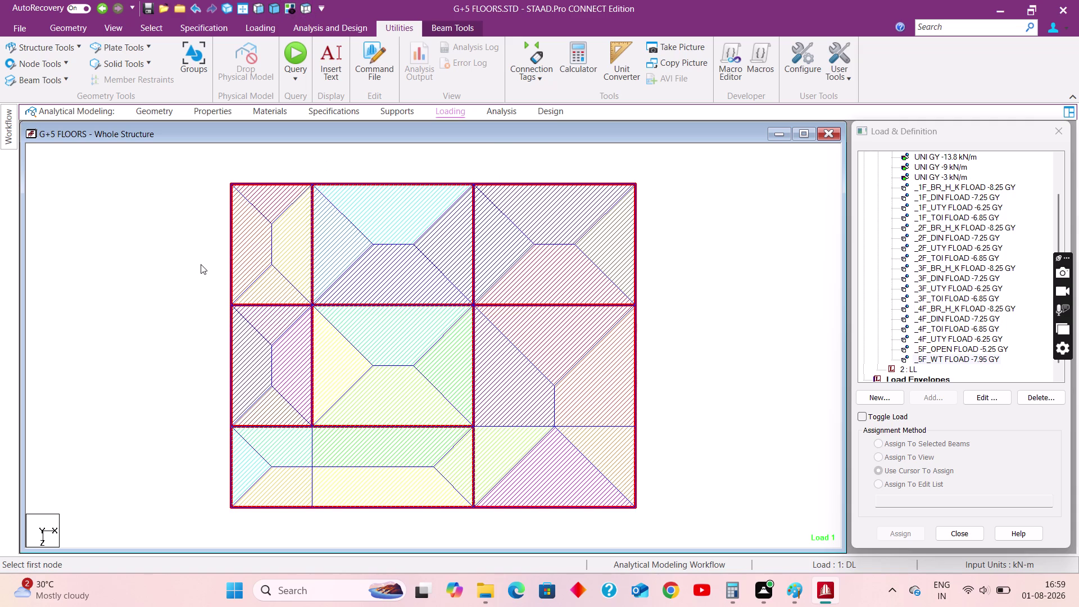
click(201, 264)
drag(224, 176, 240, 526)
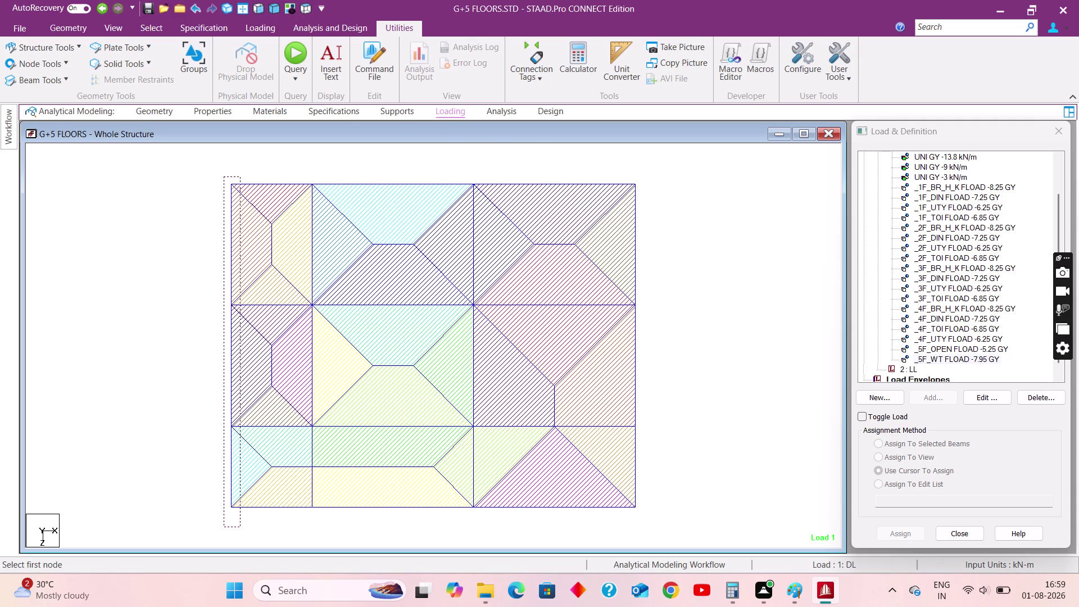
drag(240, 527, 240, 527)
drag(215, 169, 713, 190)
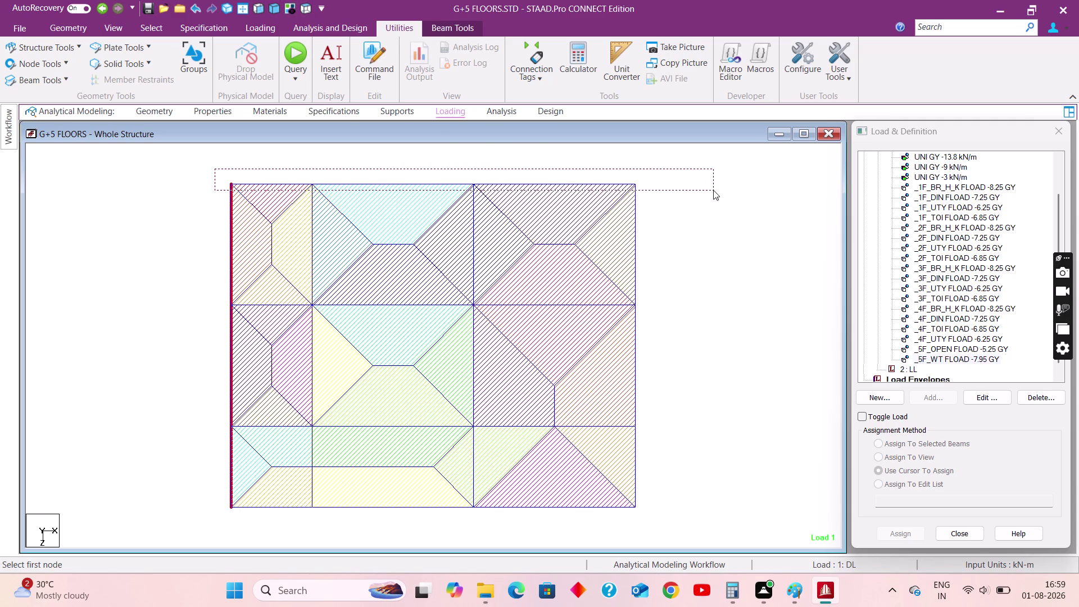
drag(625, 167, 655, 526)
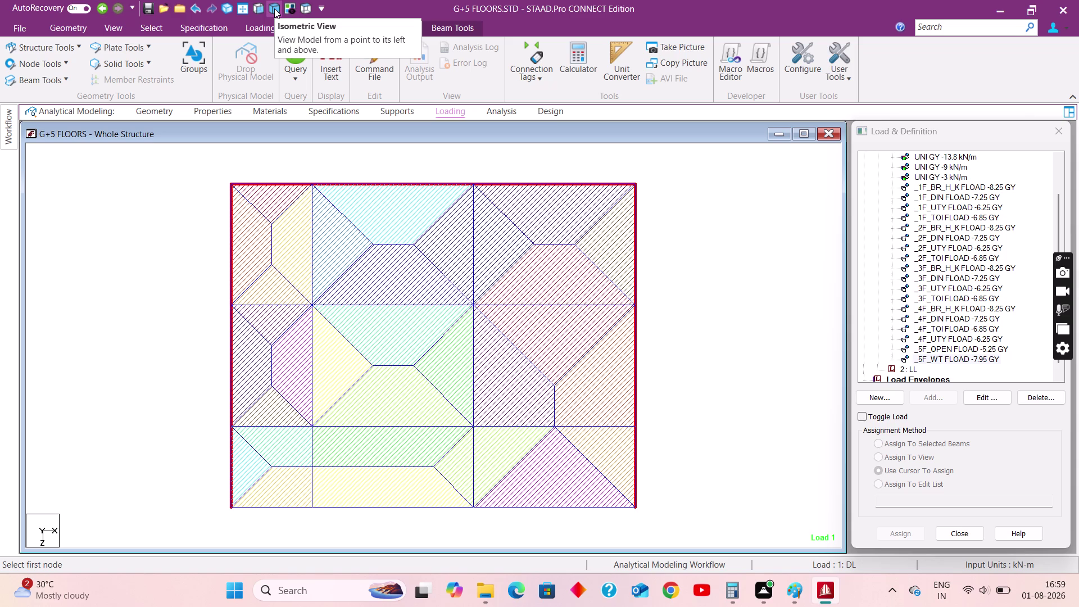
click(275, 9)
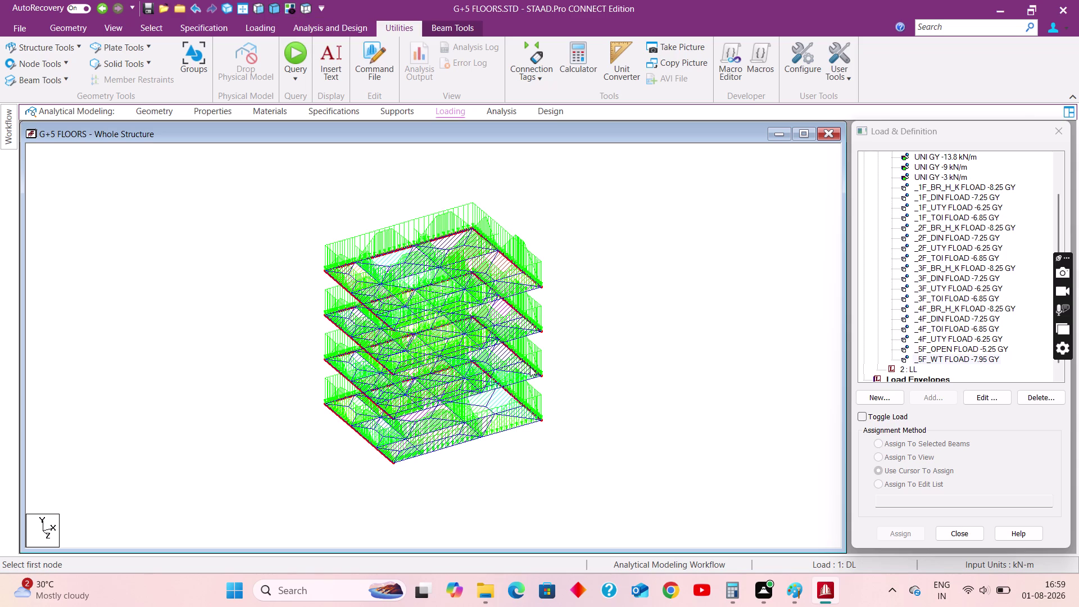
For the DL load case, start a new uniform force member load item.
scroll(up, 3)
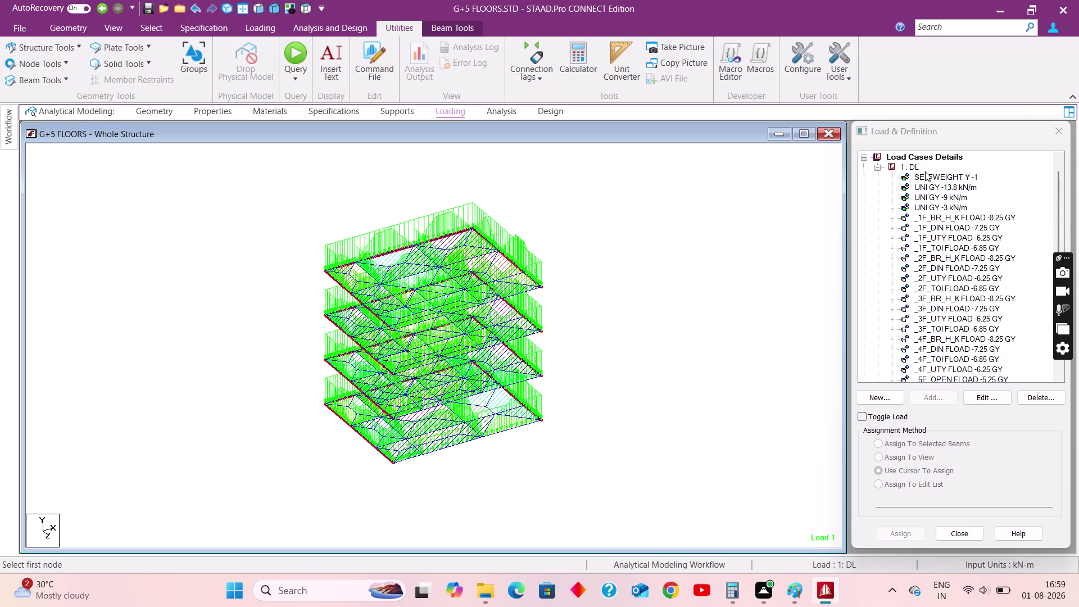
click(915, 166)
click(938, 403)
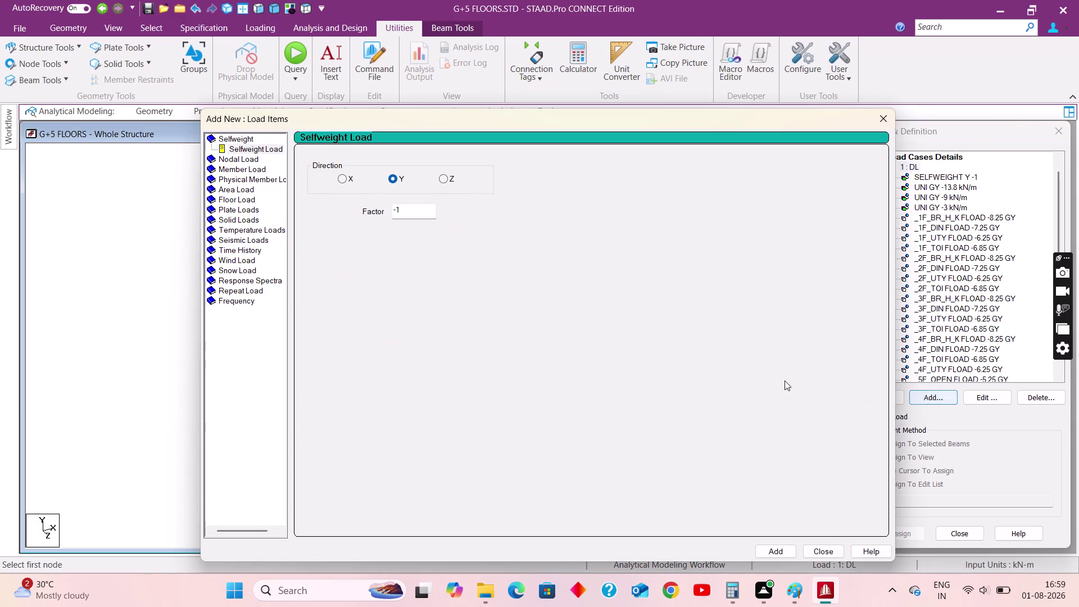
click(243, 170)
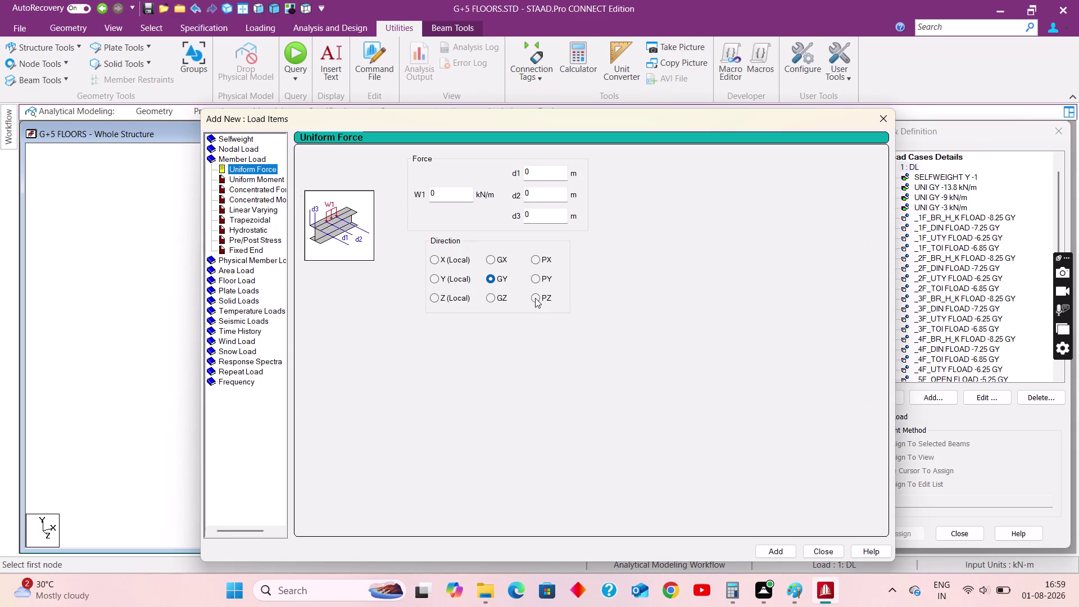
click(805, 590)
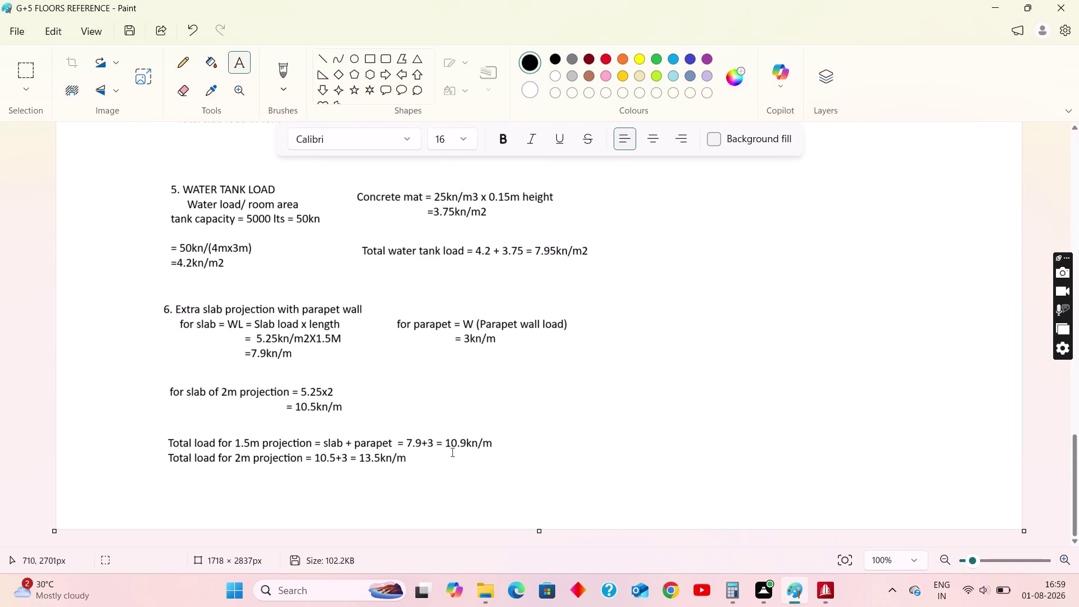
click(993, 6)
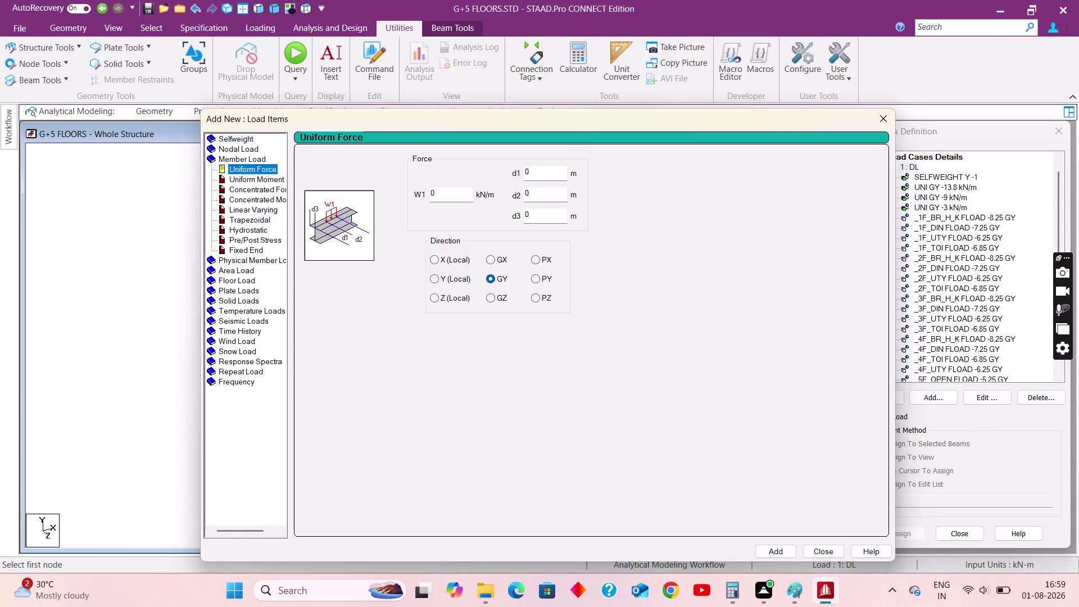
Add a uniform GY member load of -10.9 kN/m.
drag(449, 194, 413, 199)
text(10.)
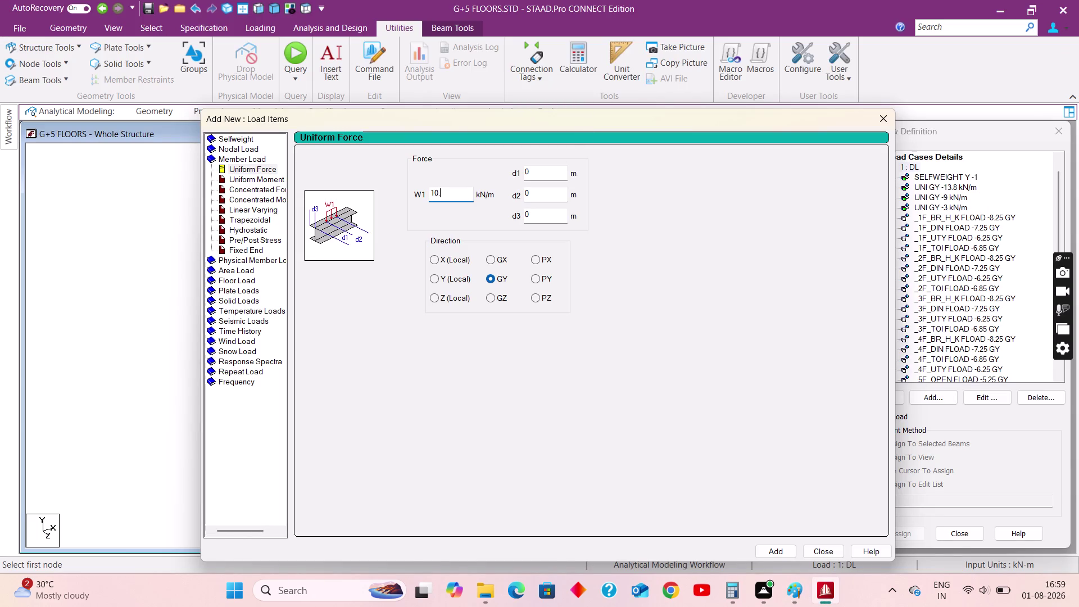
key(9)
click(432, 195)
key(minus)
click(769, 555)
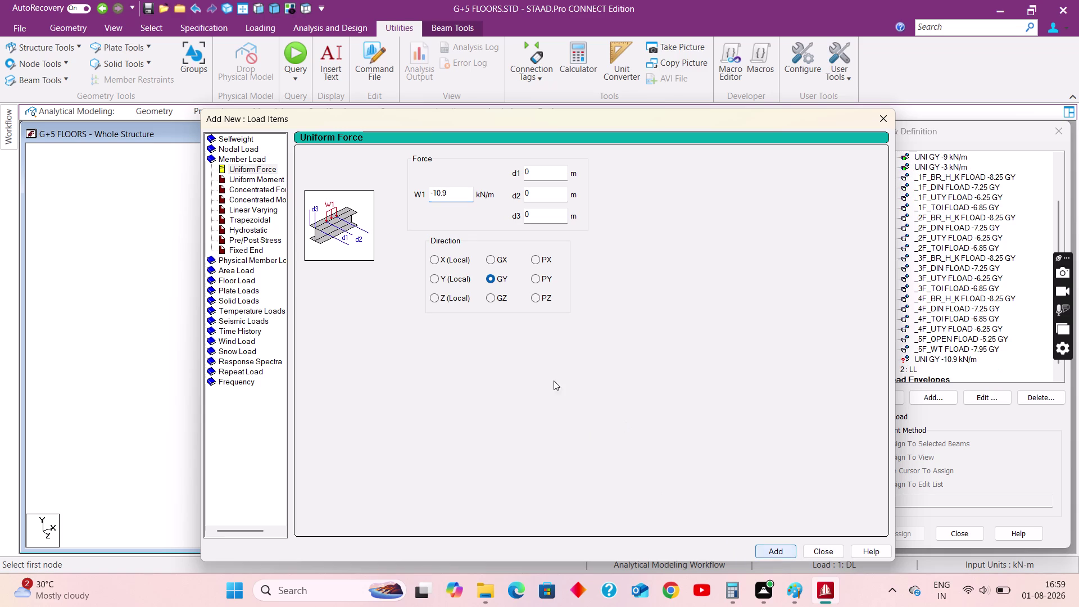
Add a second uniform GY load of -13.5 kN/m and close the dialog.
click(792, 592)
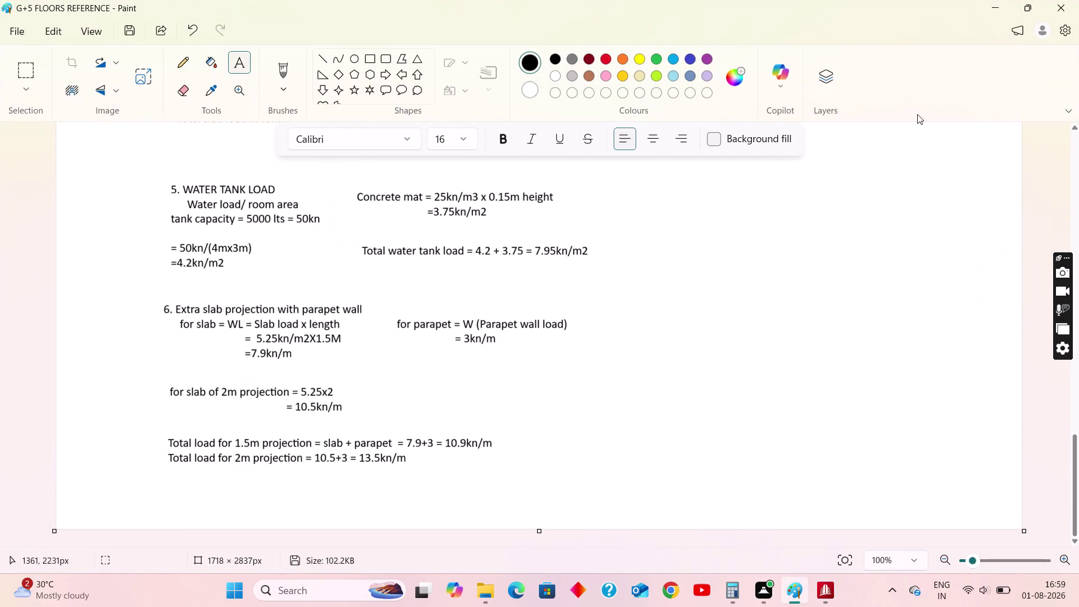
click(989, 6)
drag(454, 189, 393, 189)
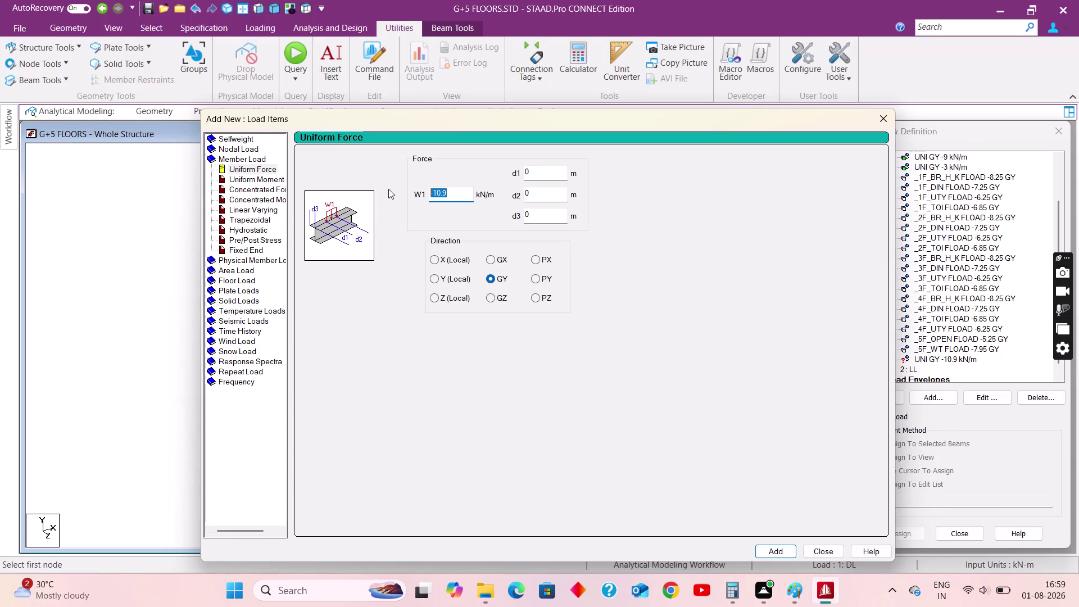
text(-13.5)
click(768, 549)
click(823, 552)
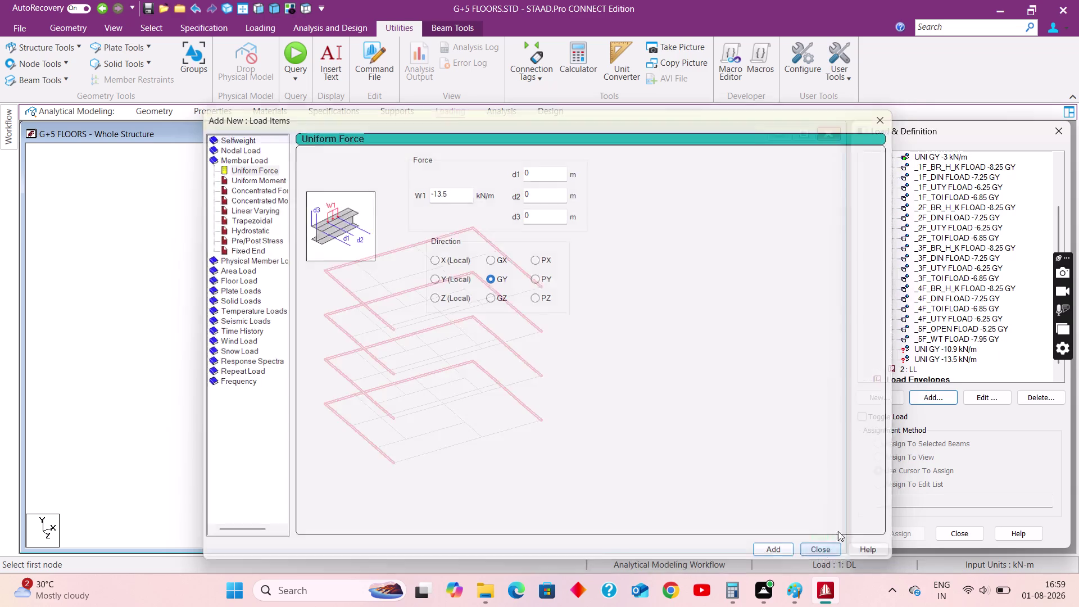
click(956, 348)
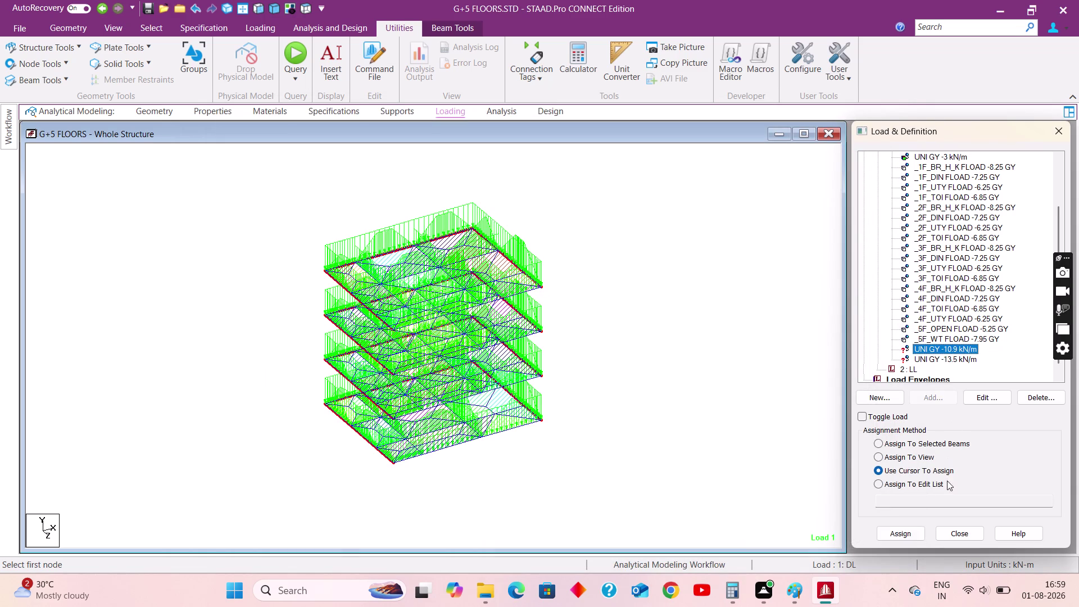
Assign the -10.9 kN/m load to the selected perimeter edge beams.
click(937, 441)
click(910, 535)
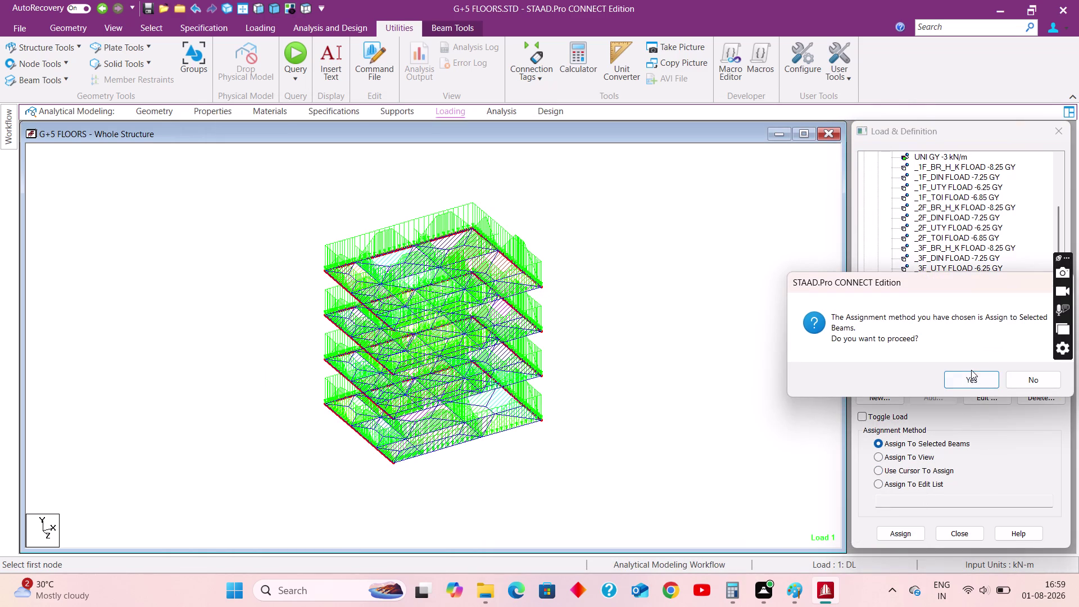
click(969, 381)
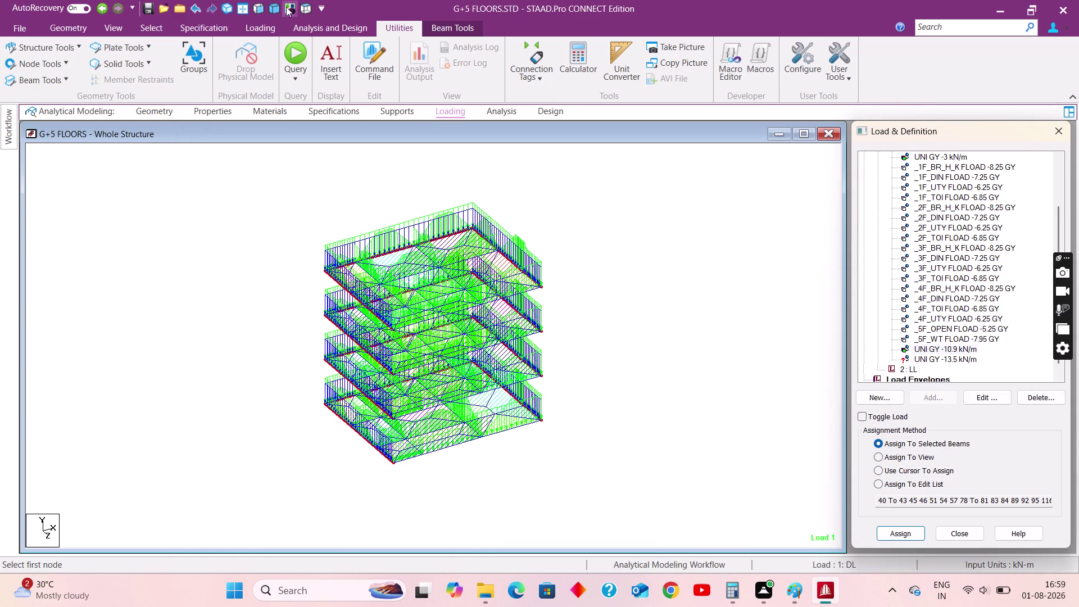
In plan view, select the bottom-edge beams and assign the -13.5 kN/m load to them.
click(305, 7)
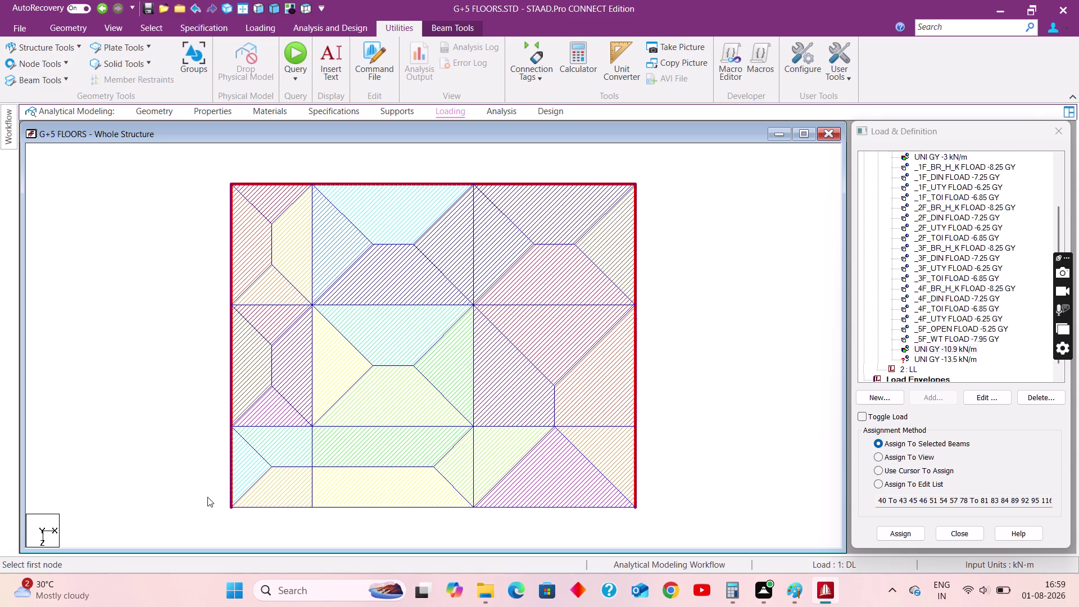
drag(208, 497, 677, 520)
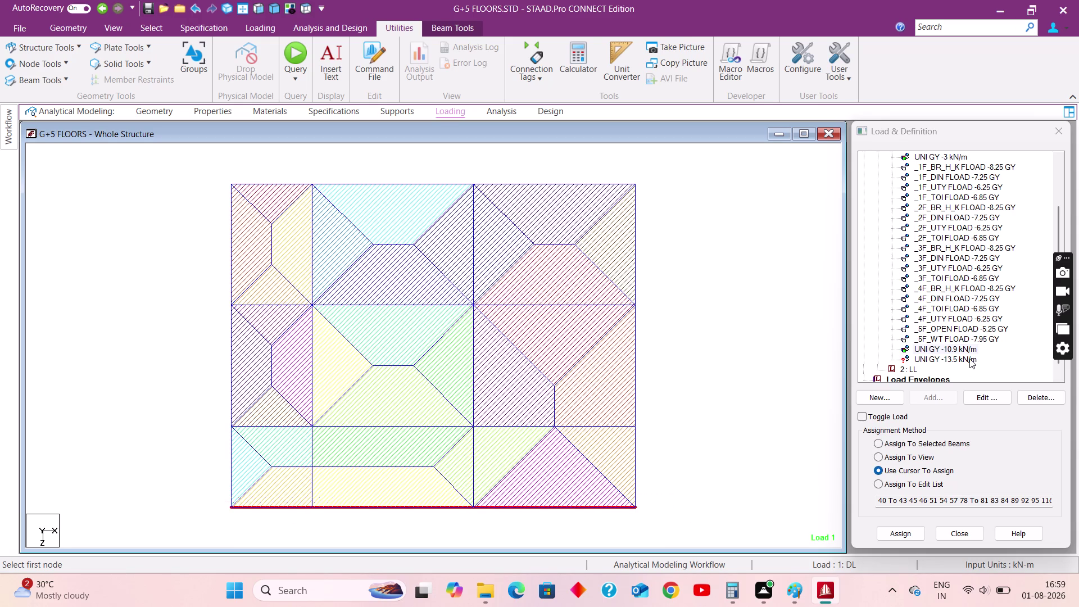
click(969, 359)
click(924, 442)
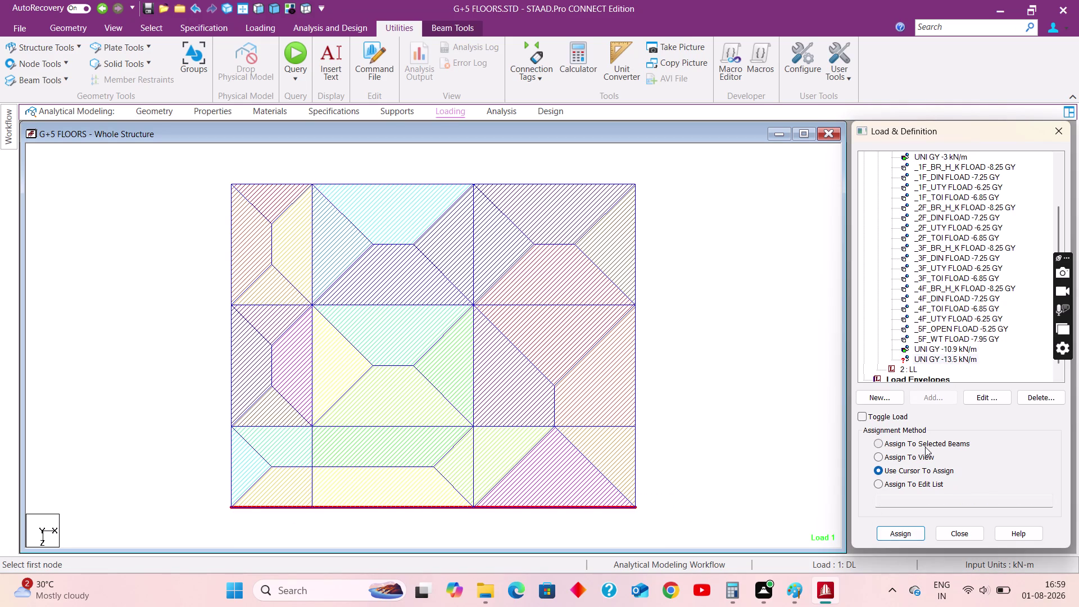
click(901, 529)
click(965, 382)
click(731, 337)
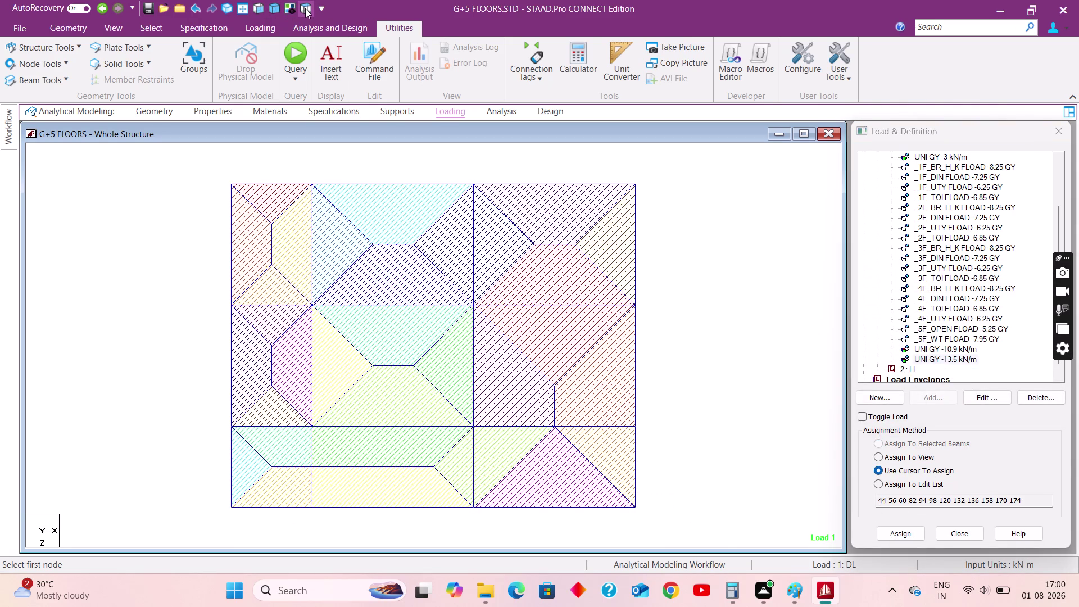
click(798, 600)
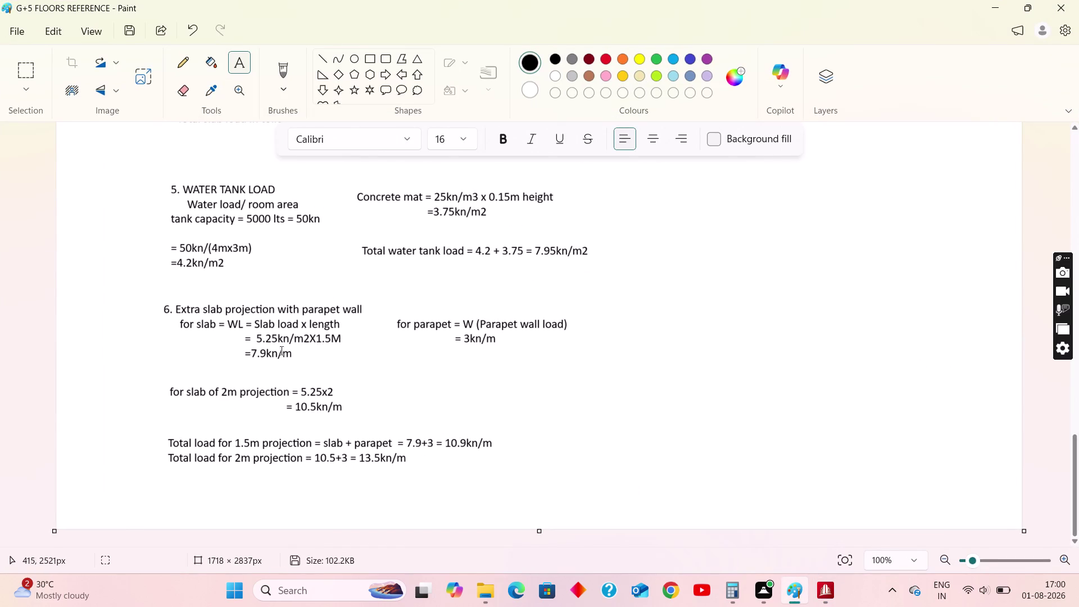
click(991, 7)
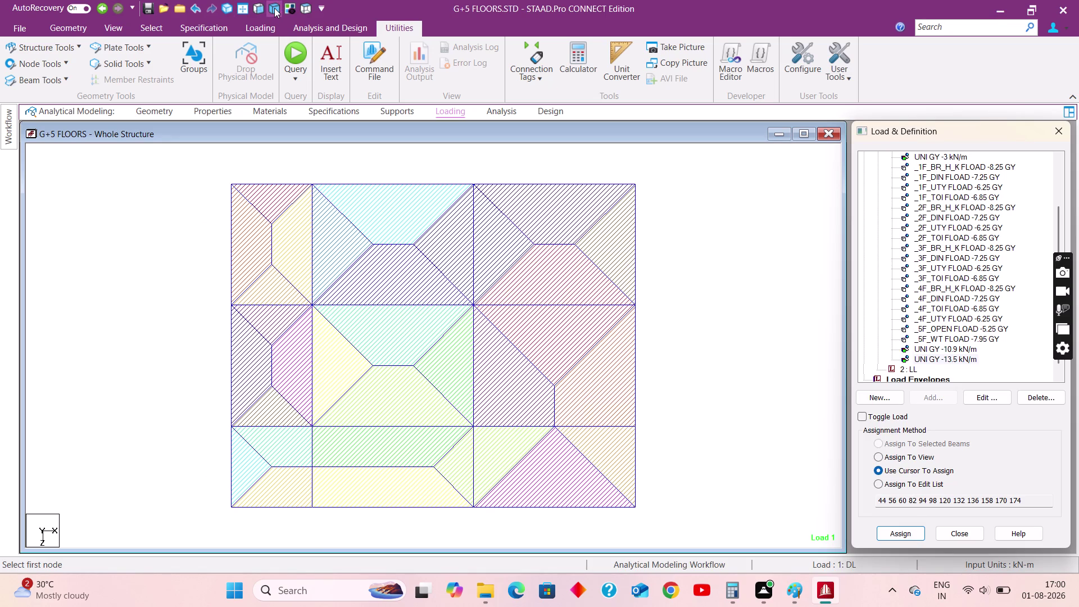
click(263, 7)
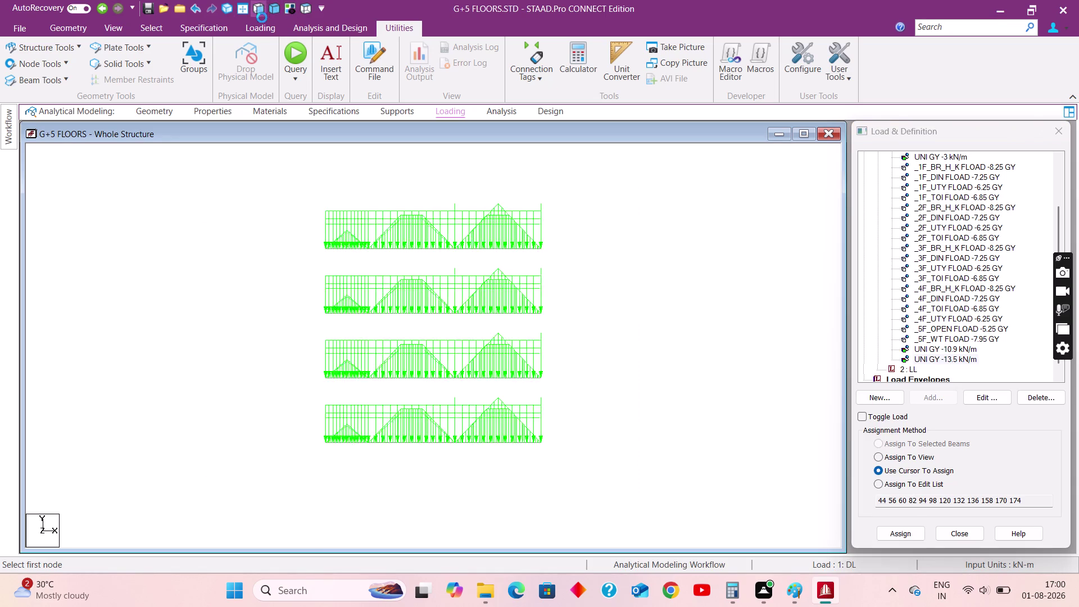
click(288, 272)
click(245, 7)
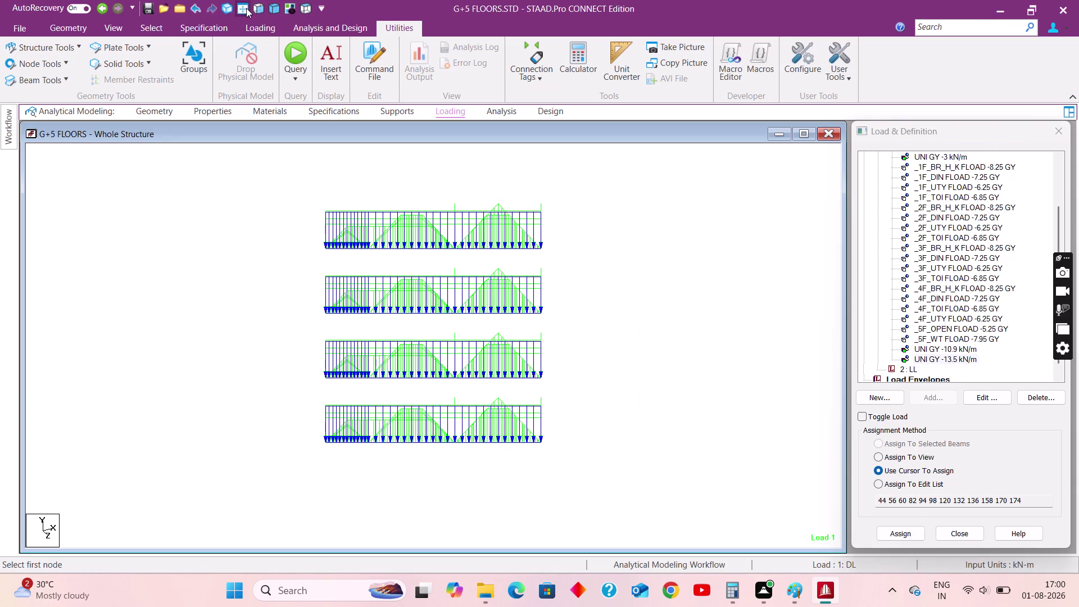
click(261, 8)
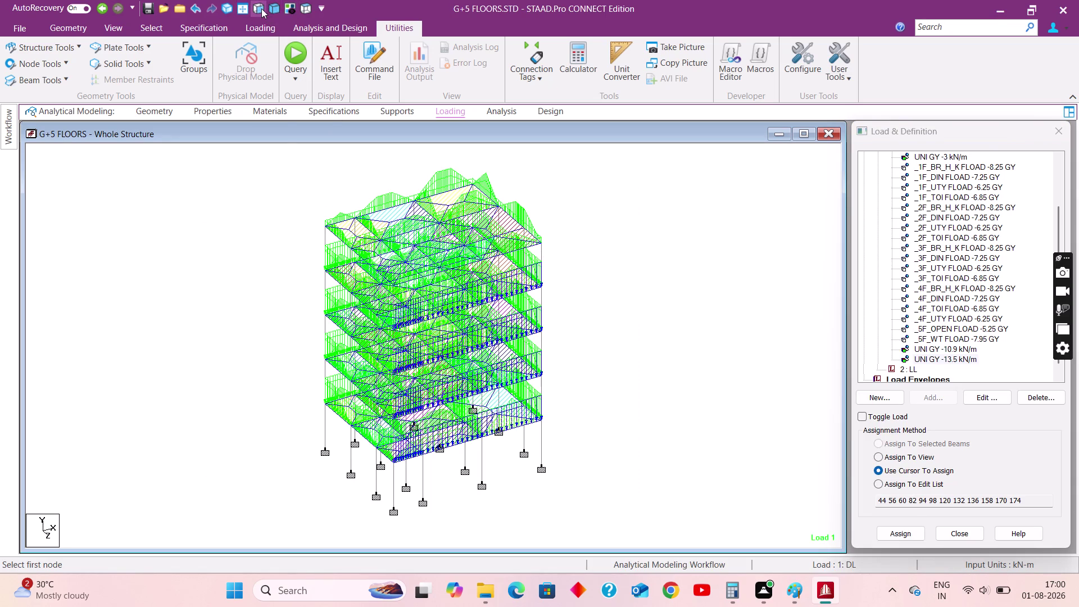
drag(288, 173, 611, 194)
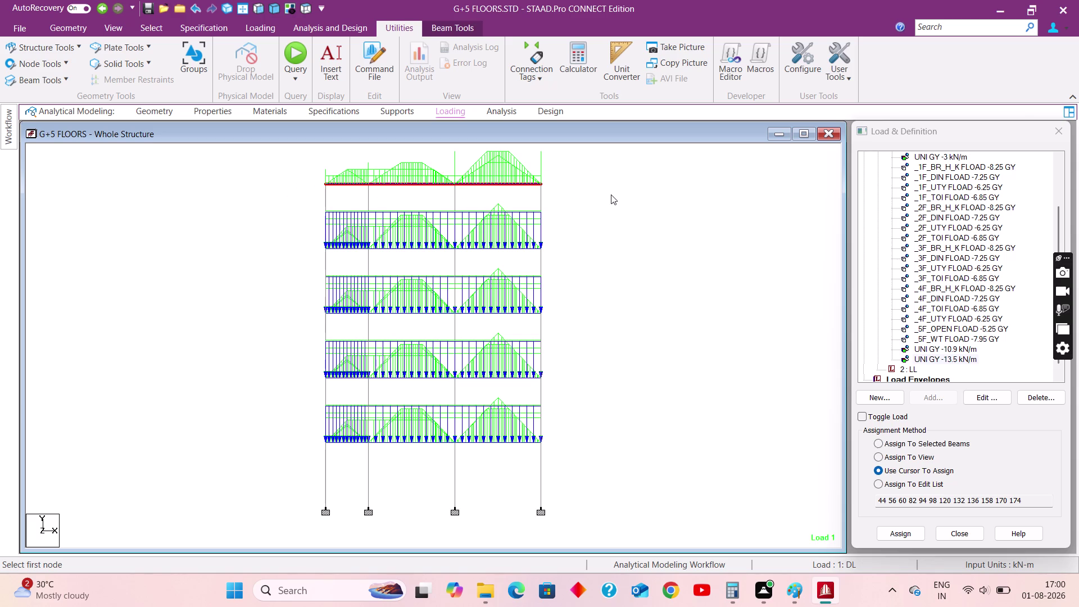
click(291, 8)
click(307, 7)
click(697, 349)
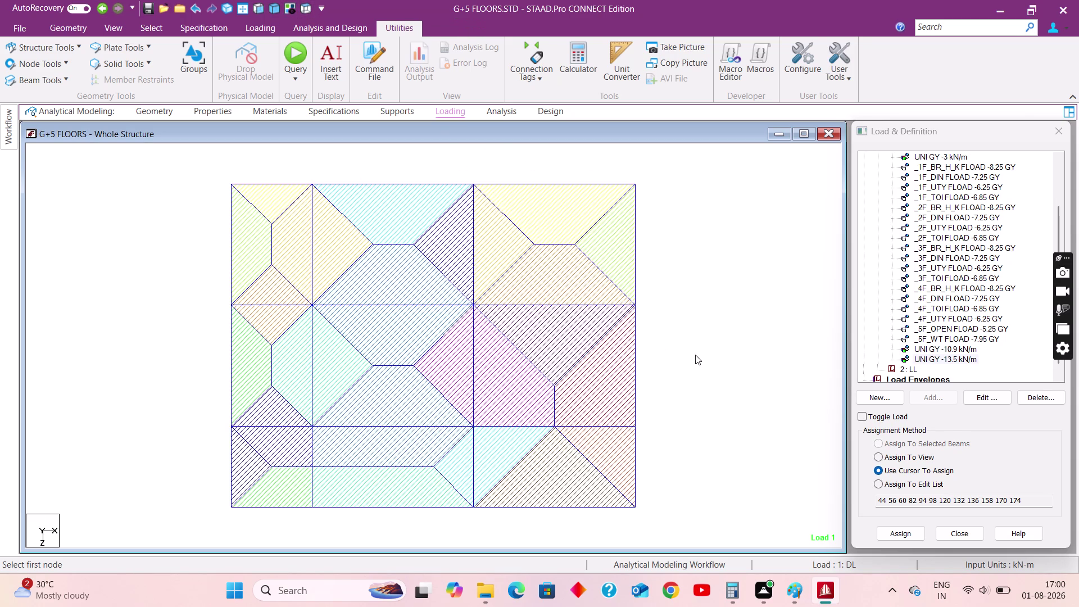
drag(187, 495, 733, 520)
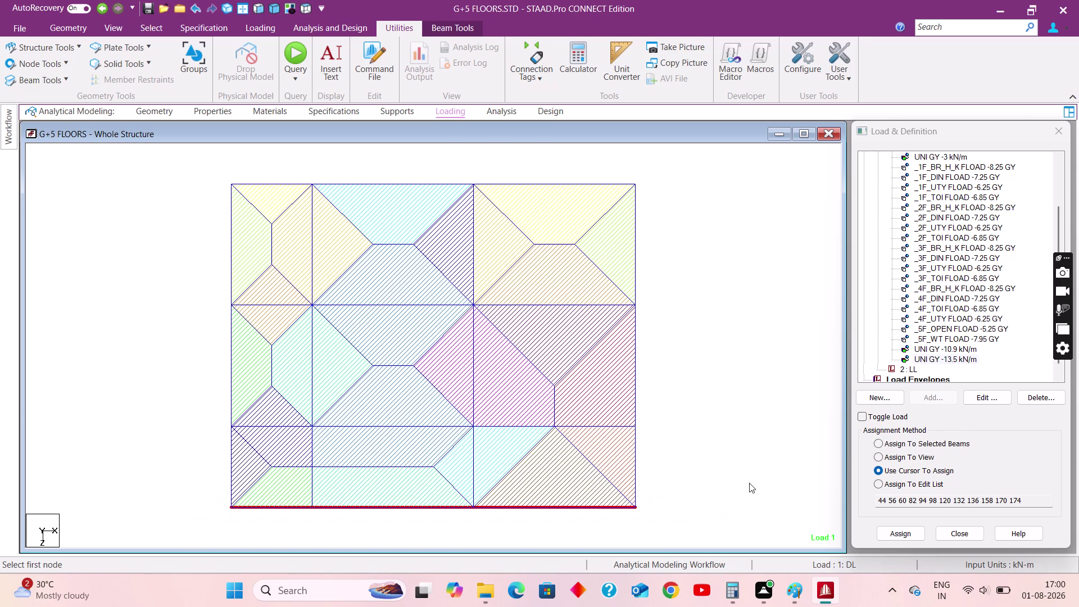
scroll(up, 3)
click(915, 179)
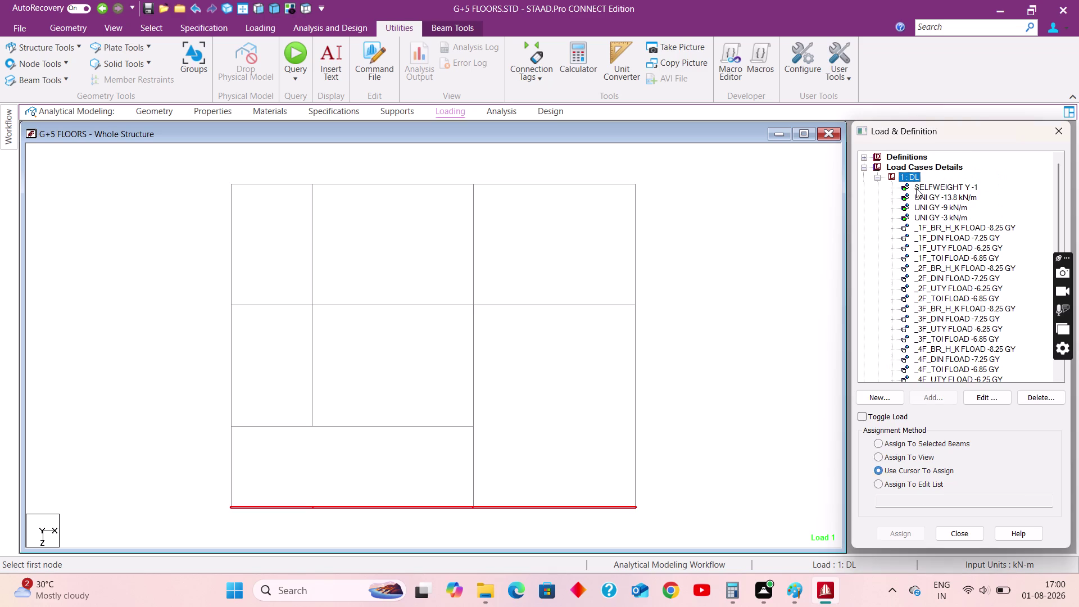
click(931, 401)
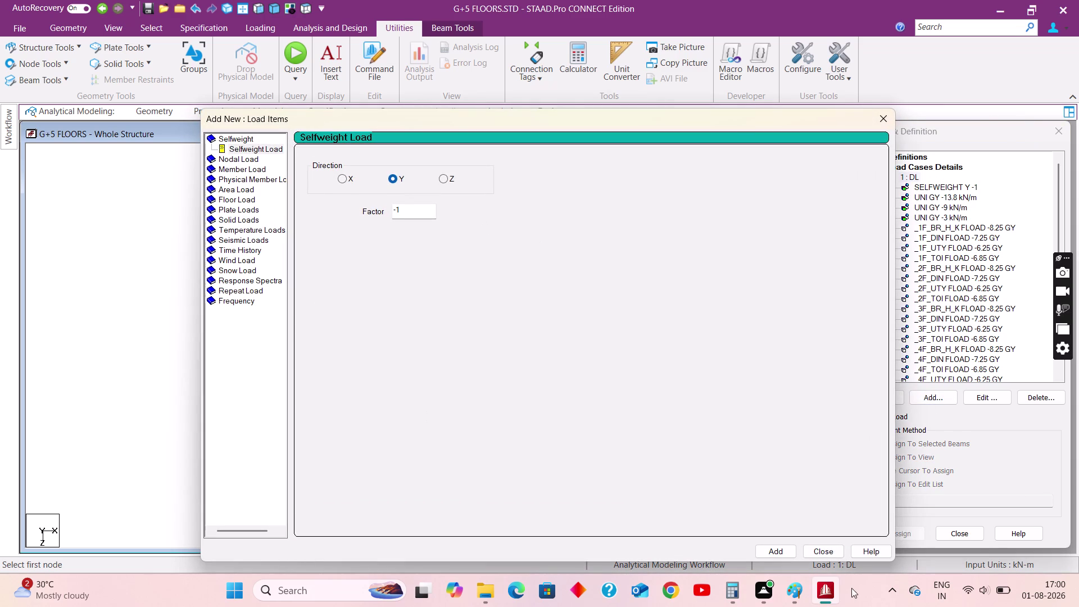
Add a uniform GY member load of -7.9 kN/m to the dead load case.
click(798, 593)
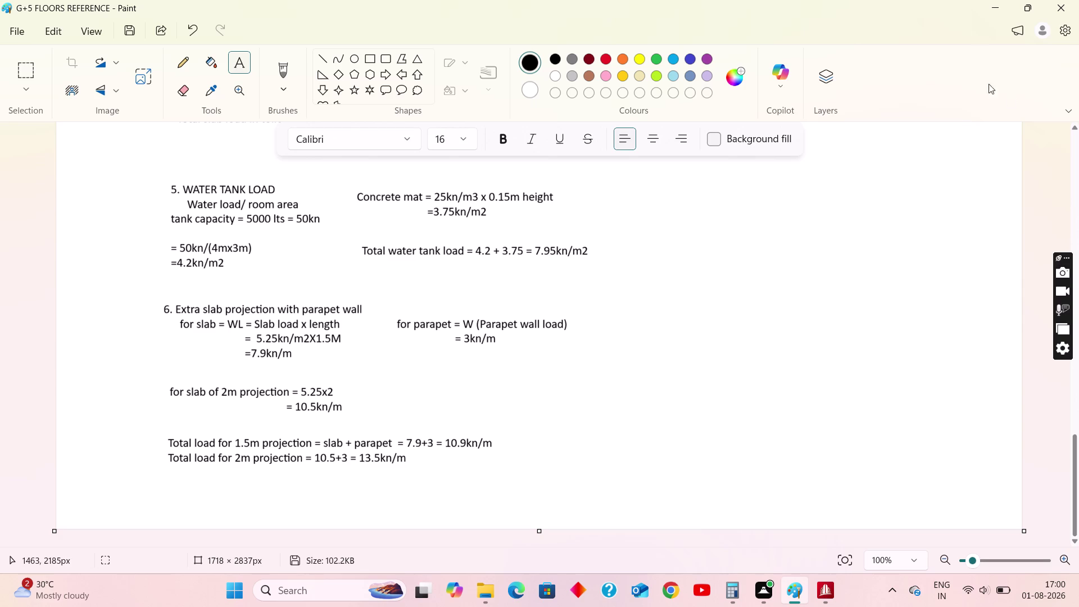
click(1000, 7)
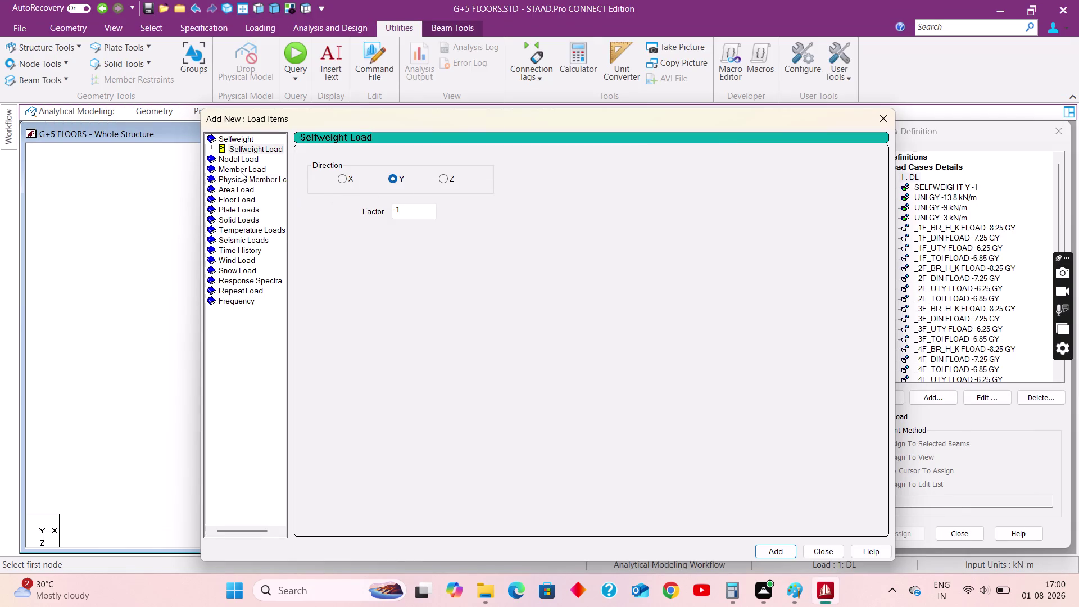
click(240, 172)
drag(445, 194, 416, 197)
text(-)
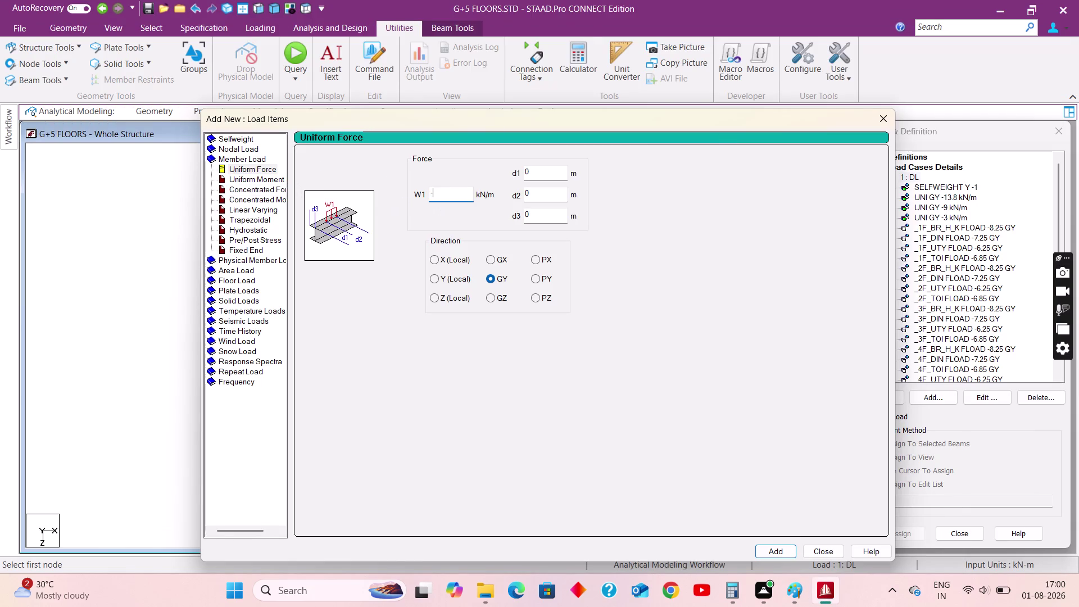
text(7.9)
click(761, 547)
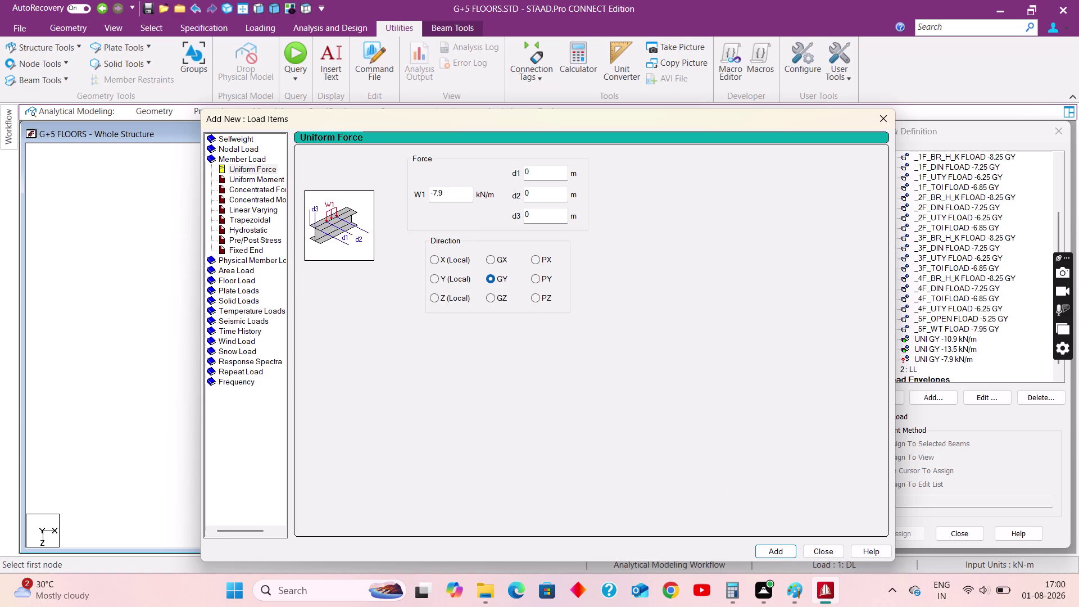
Add a -10.5 kN/m uniform load, close the dialog and assign it to the selected beams.
drag(450, 195, 402, 190)
text(-10)
text(.5)
click(777, 551)
click(817, 553)
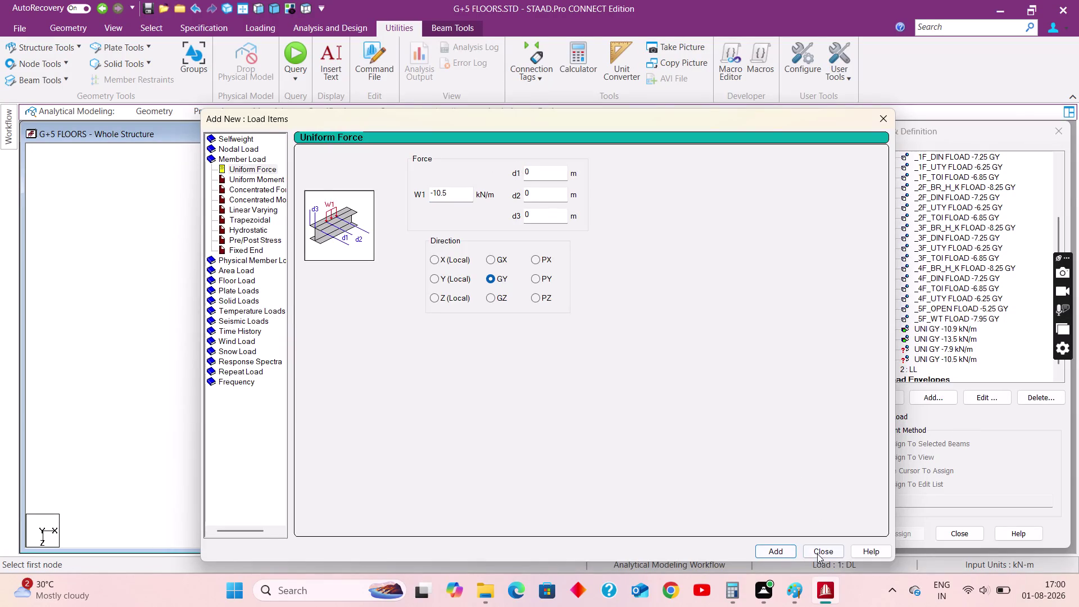
click(944, 360)
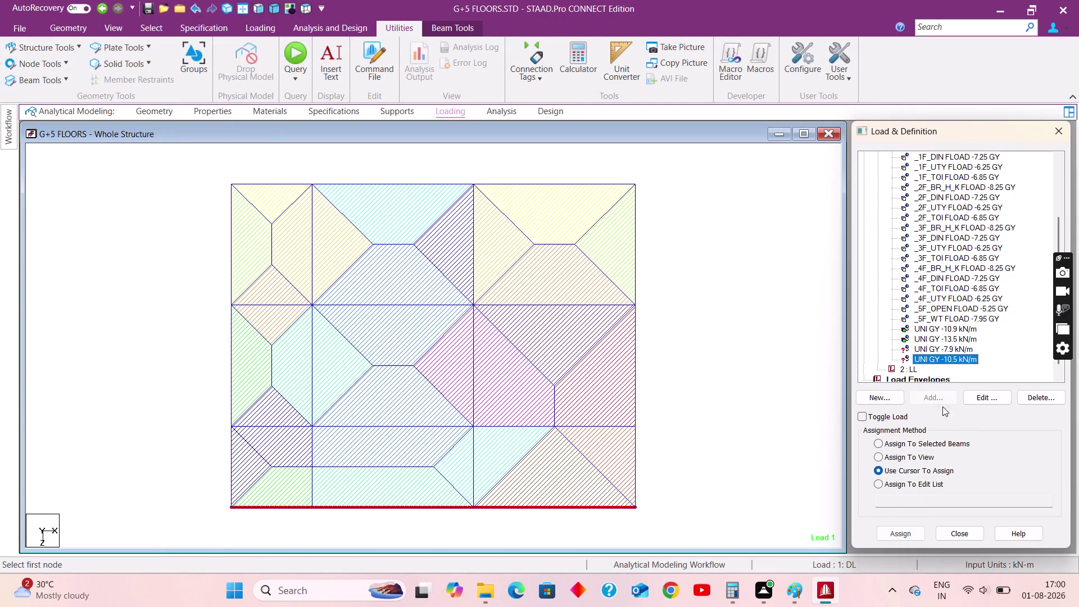
click(921, 443)
click(904, 532)
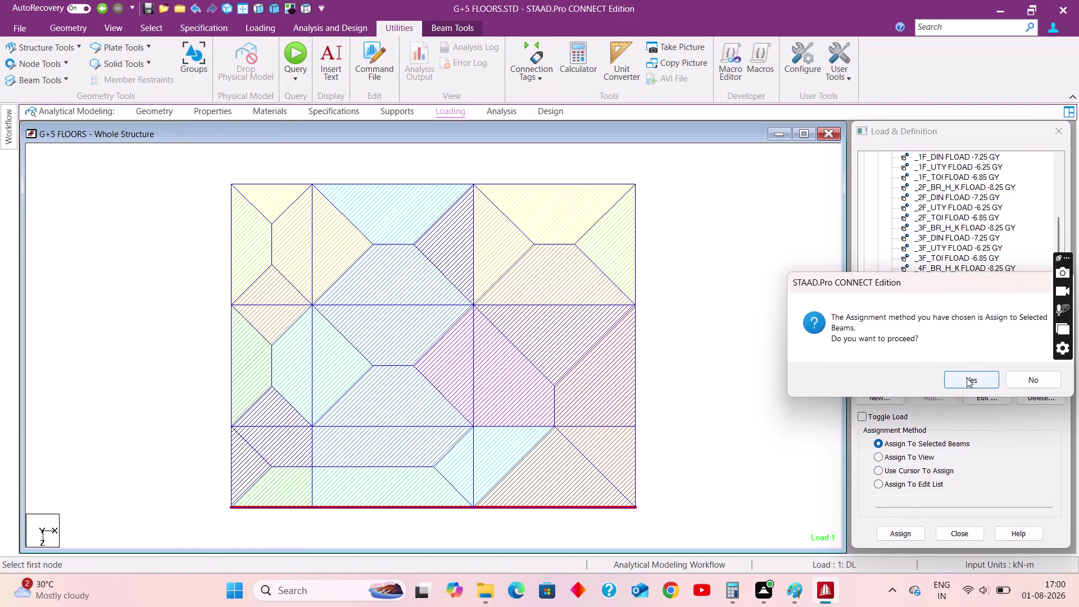
click(967, 378)
click(933, 349)
In plan, box-select the left, top, right and bottom perimeter edge beams.
drag(217, 170, 220, 178)
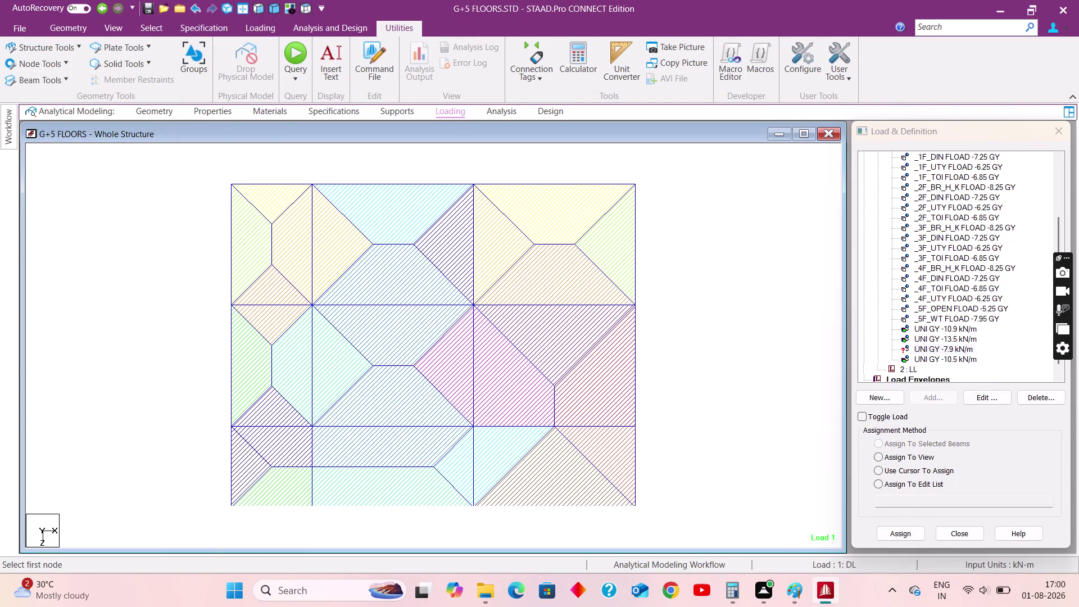
drag(220, 178, 251, 525)
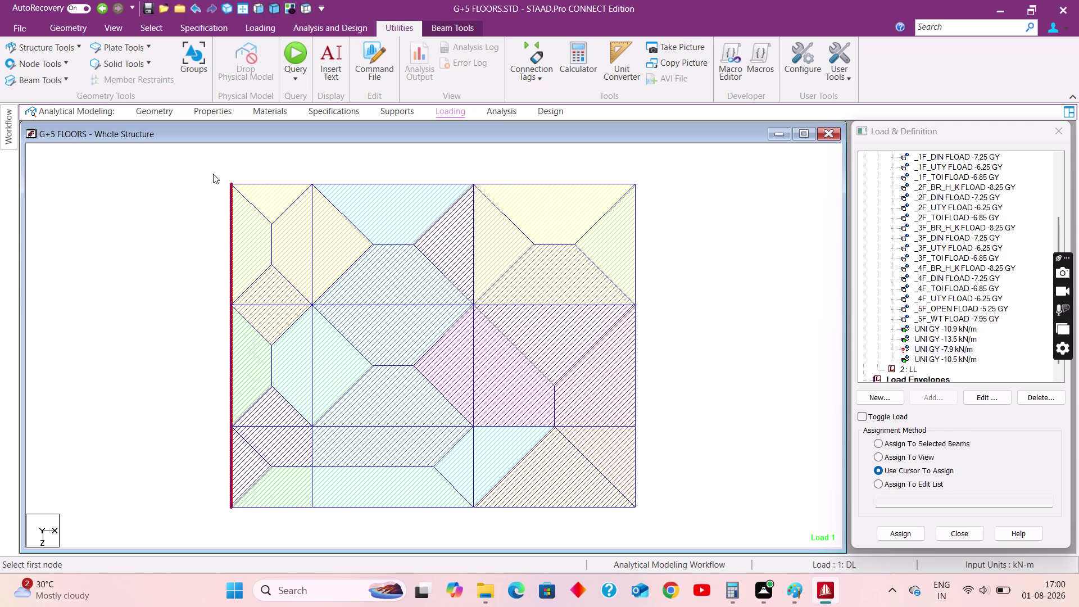
drag(212, 175, 710, 191)
drag(632, 168, 642, 206)
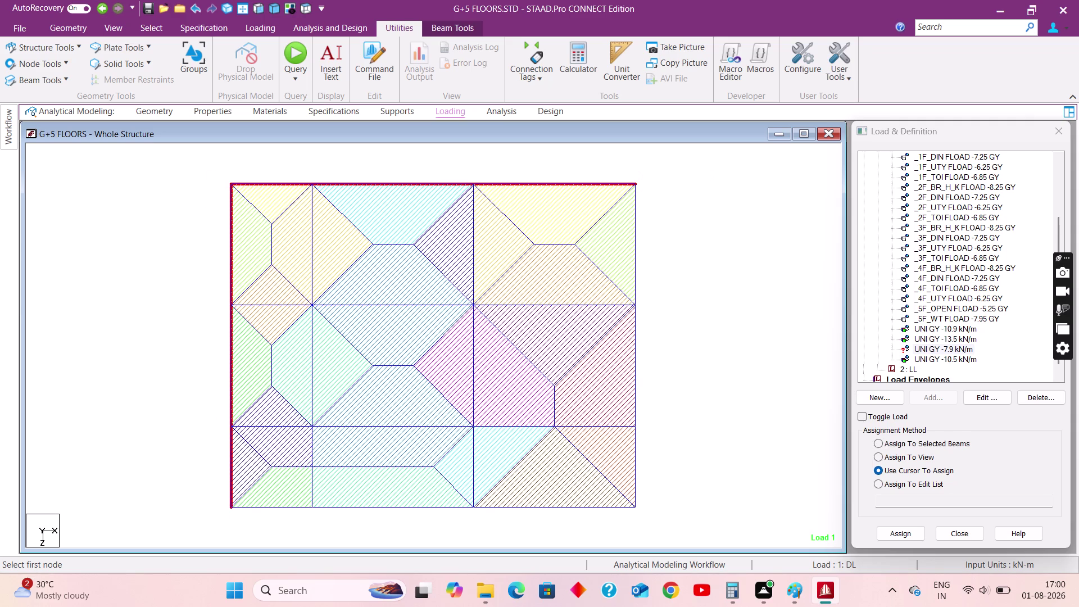
drag(643, 206, 676, 535)
Assign the 10.5 kN/m projection load to these edge beams, then show load case 2: LL in isometric view.
click(897, 442)
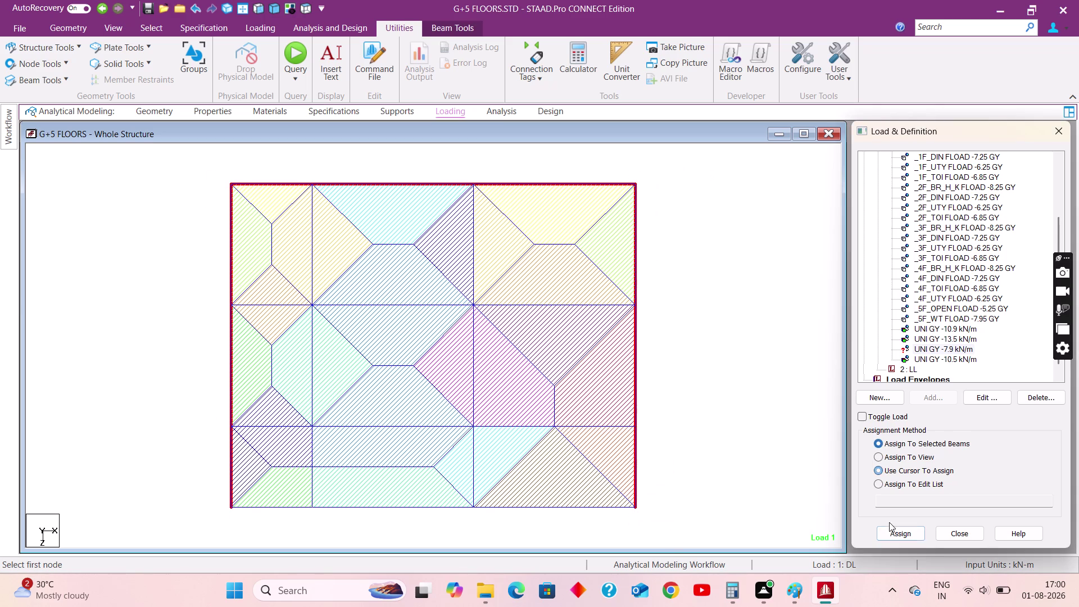
click(896, 533)
click(959, 381)
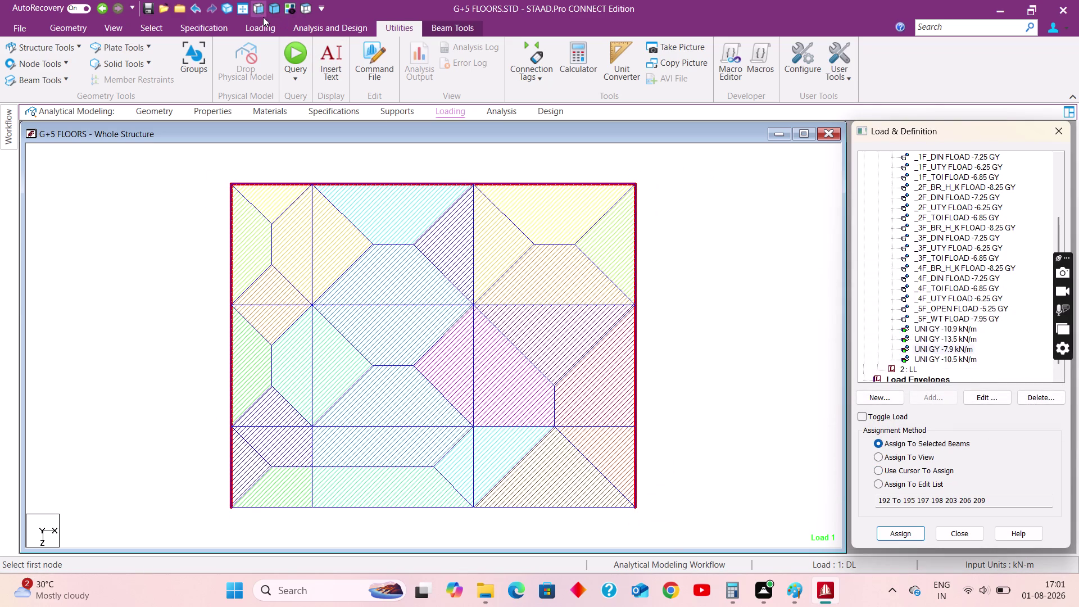
click(243, 7)
click(638, 250)
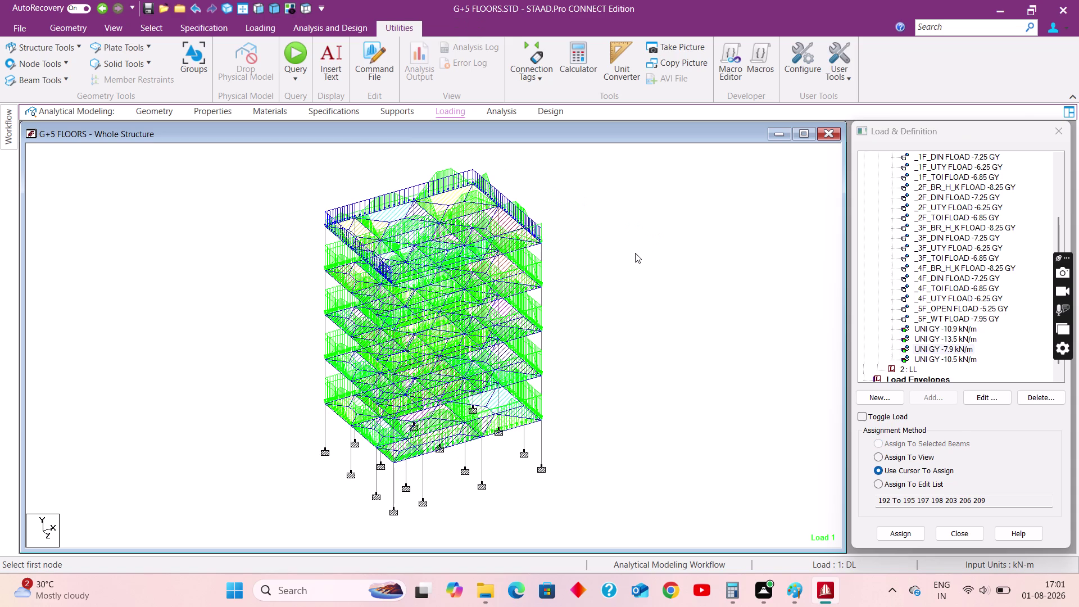
click(915, 371)
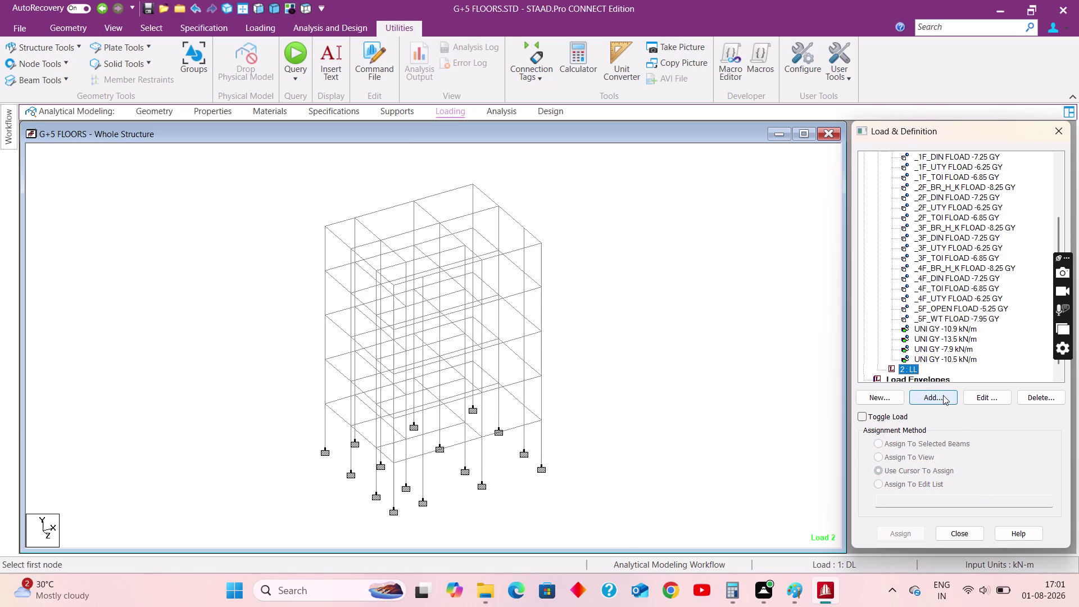
Add a floor load item to LL with a pressure of -3 kN/m².
click(943, 395)
click(237, 200)
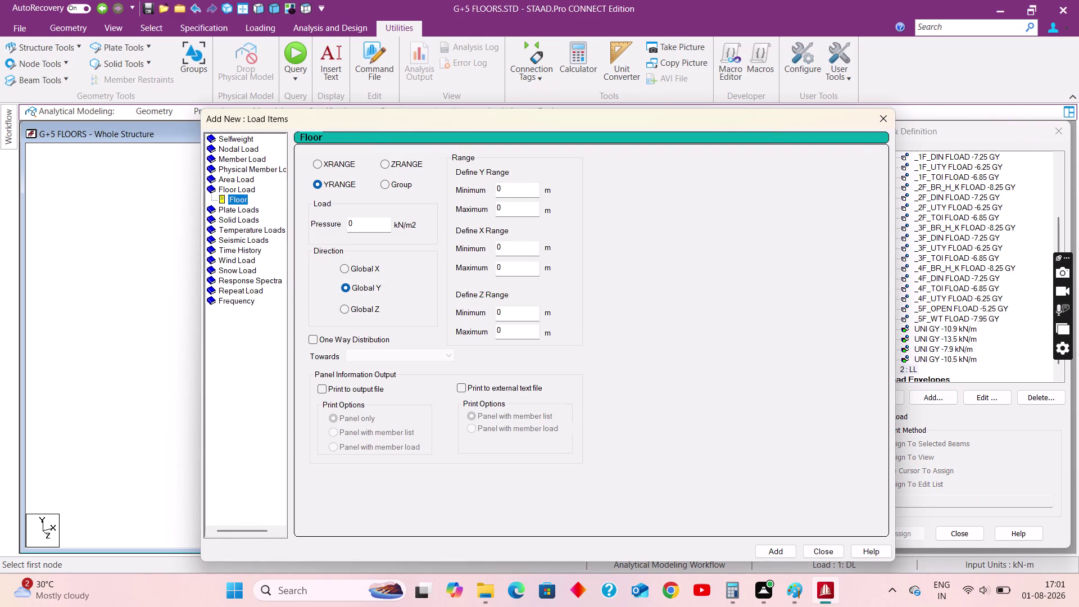
drag(378, 225, 263, 225)
key(minus)
key(3)
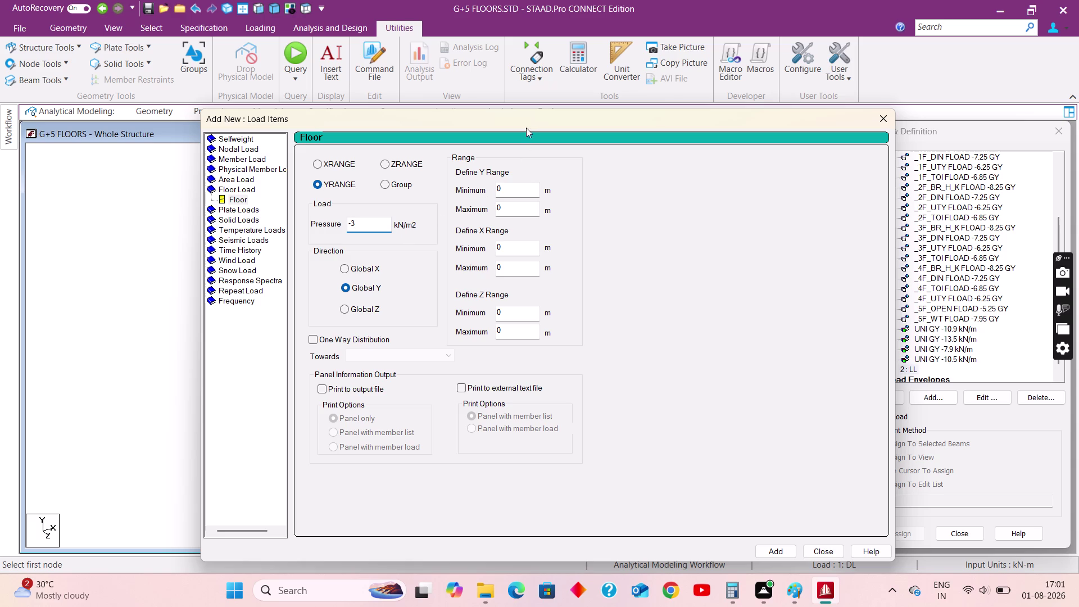
Set the Y, X and Z range maximums to 20 m, then add the floor load.
drag(526, 124, 731, 175)
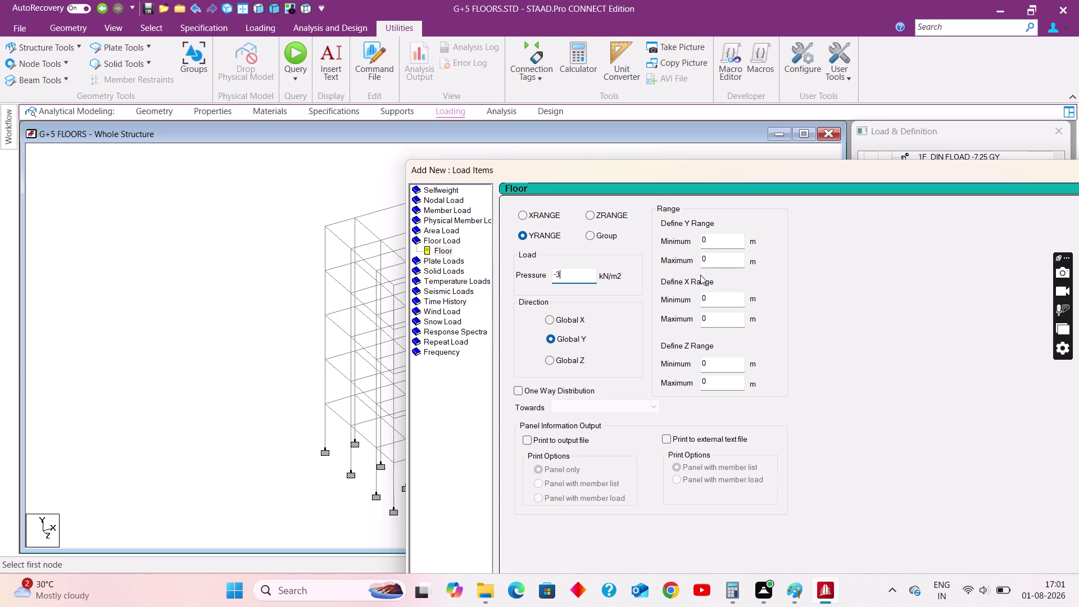
drag(717, 265, 685, 257)
text(20)
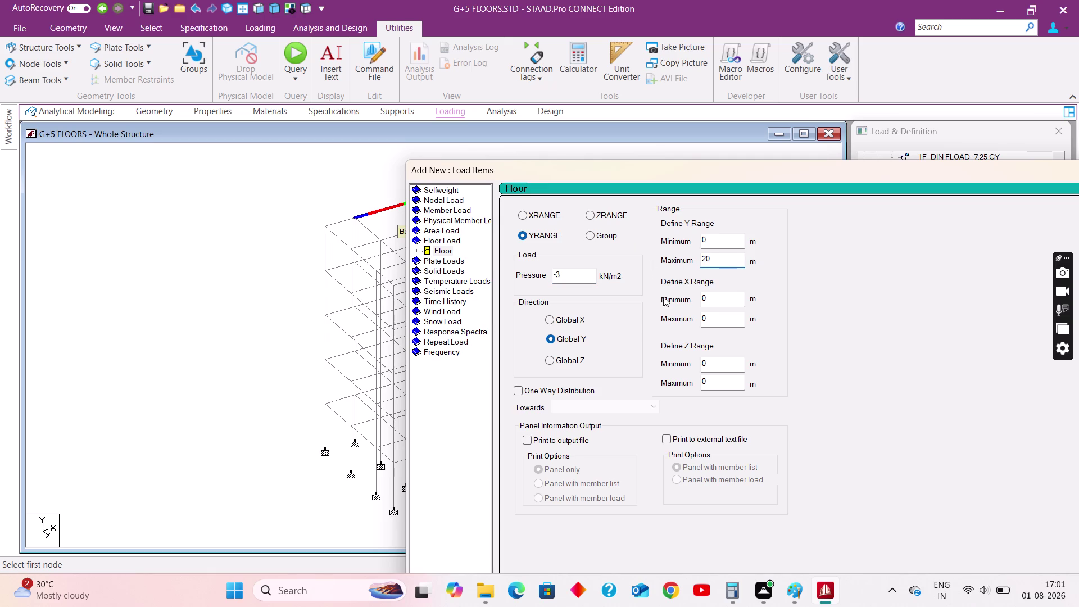
drag(726, 324, 668, 328)
key(2)
key(0)
drag(713, 384, 686, 384)
text(20)
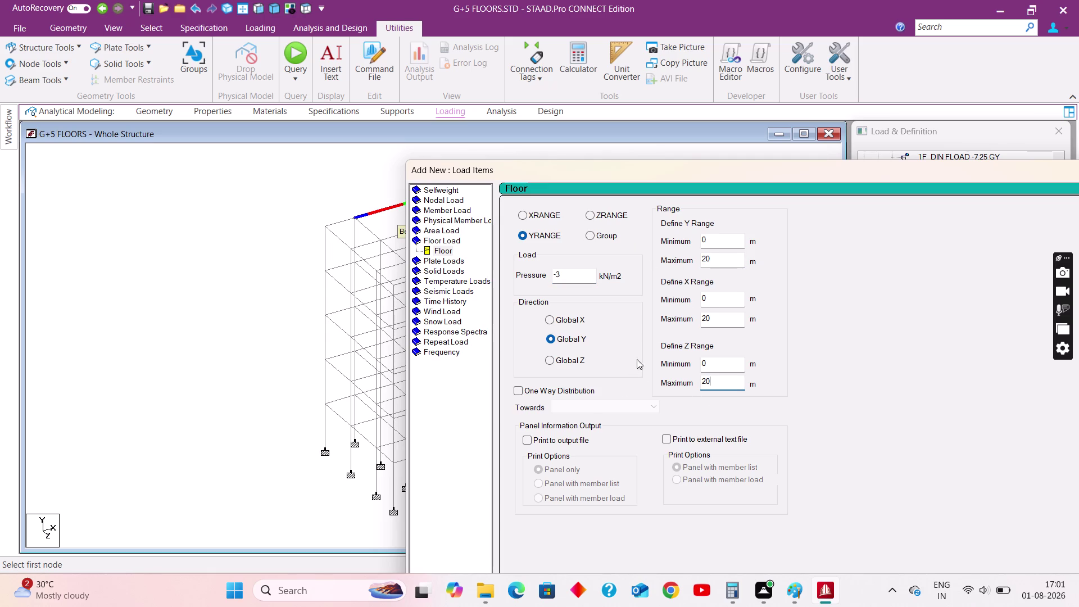
drag(709, 168, 536, 84)
click(806, 520)
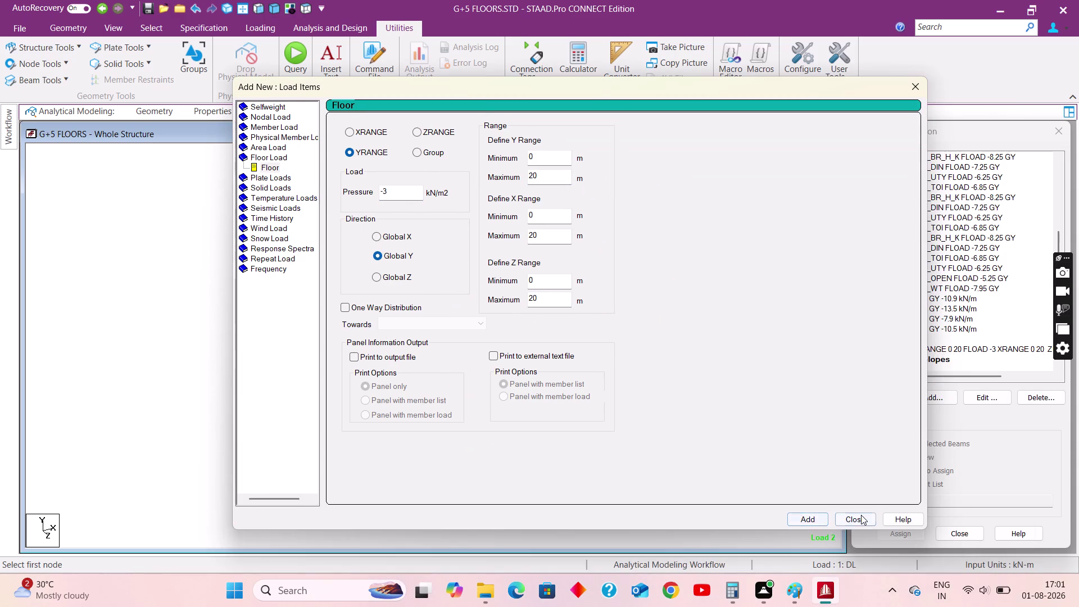
click(860, 515)
Display the new -3 kN/m² floor load on the model and clear the selection.
click(951, 348)
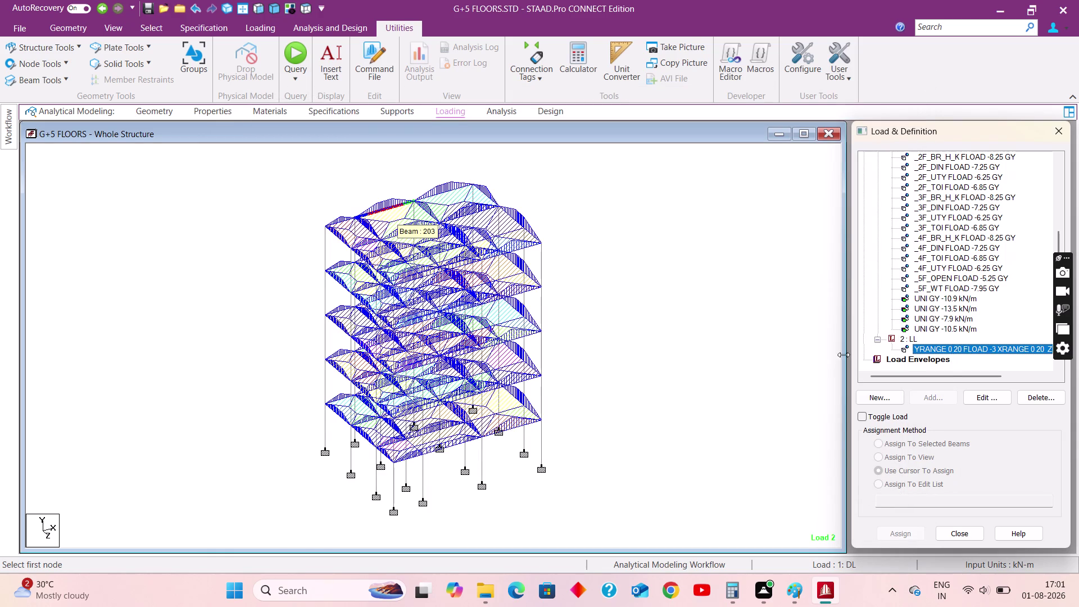
click(645, 304)
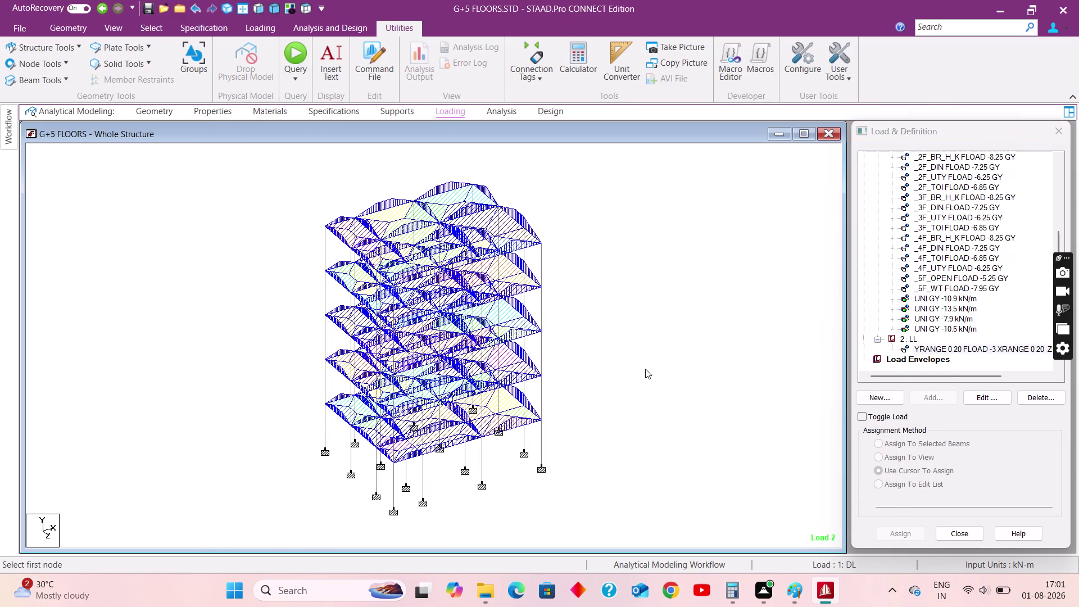
click(645, 369)
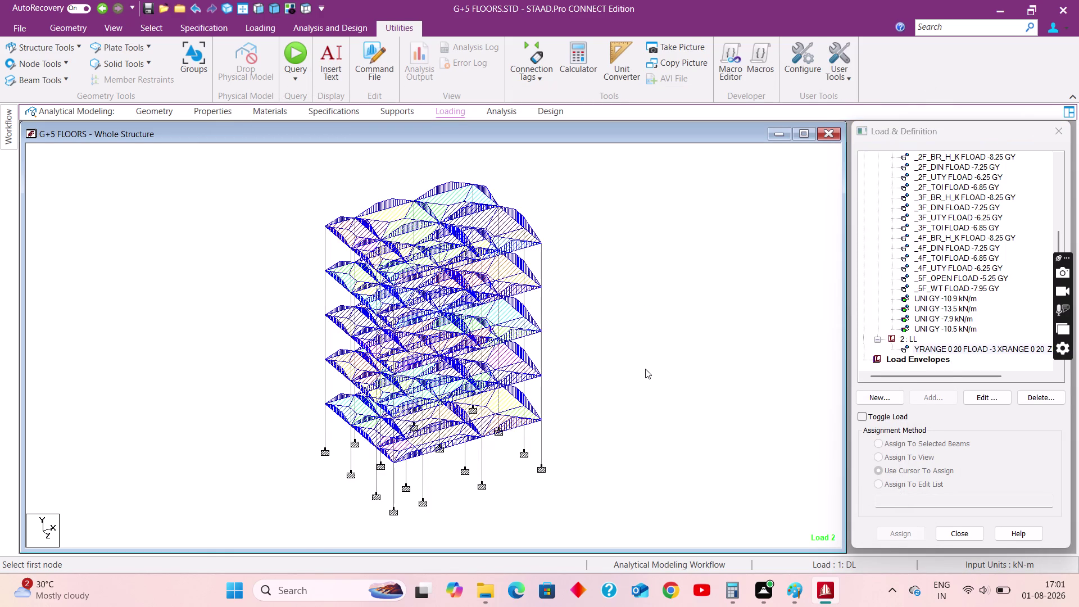
click(645, 369)
scroll(up, 3)
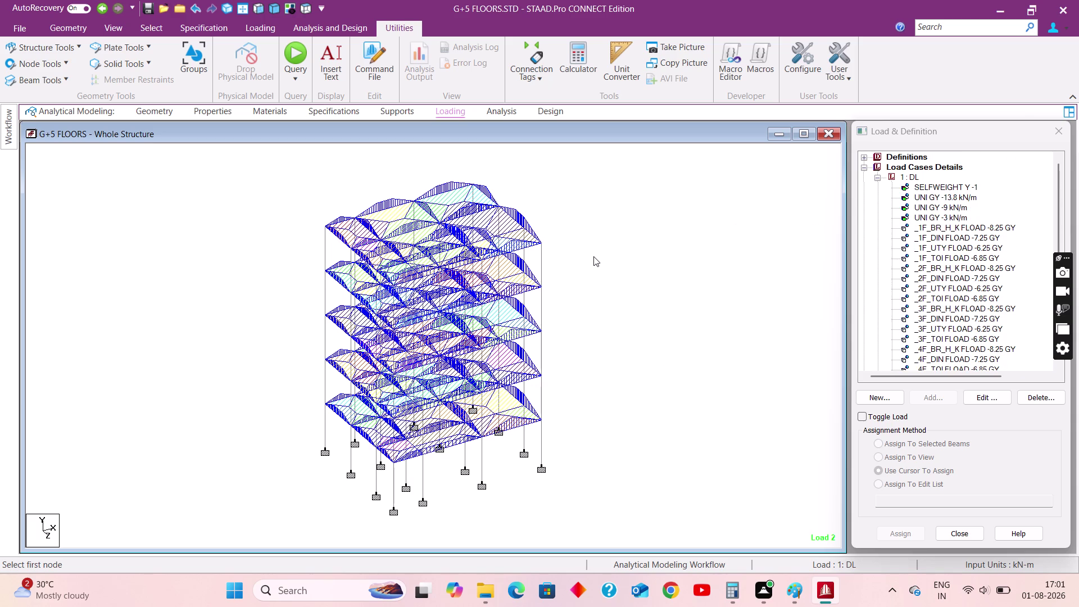
click(790, 586)
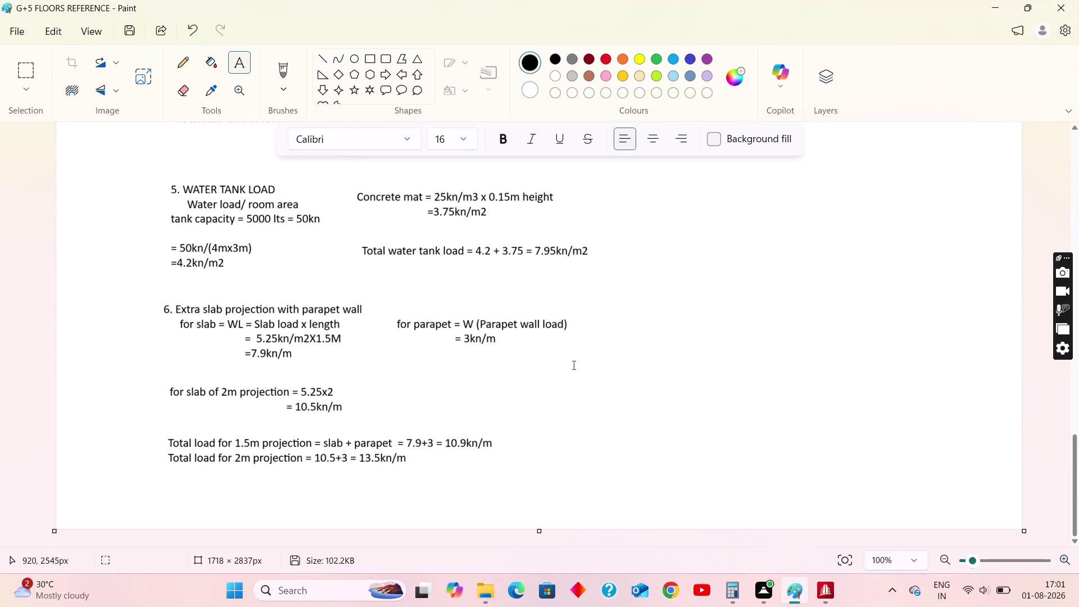
Extend the Paint canvas downward to make room for more notes.
scroll(down, 3)
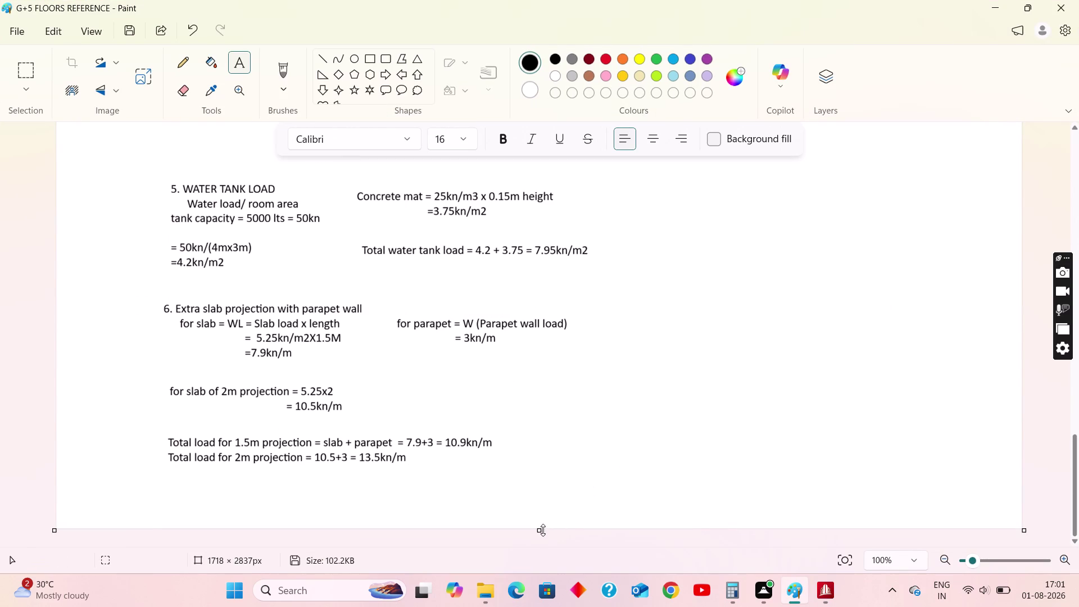
drag(540, 531, 525, 559)
scroll(down, 3)
drag(539, 536, 538, 569)
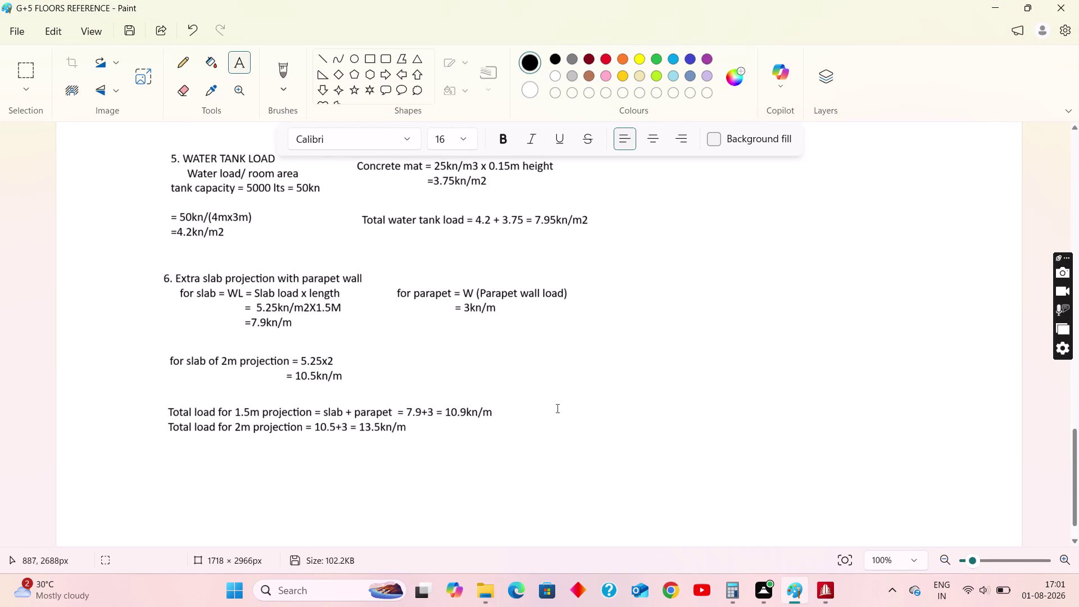
scroll(down, 3)
drag(541, 529, 539, 571)
scroll(down, 3)
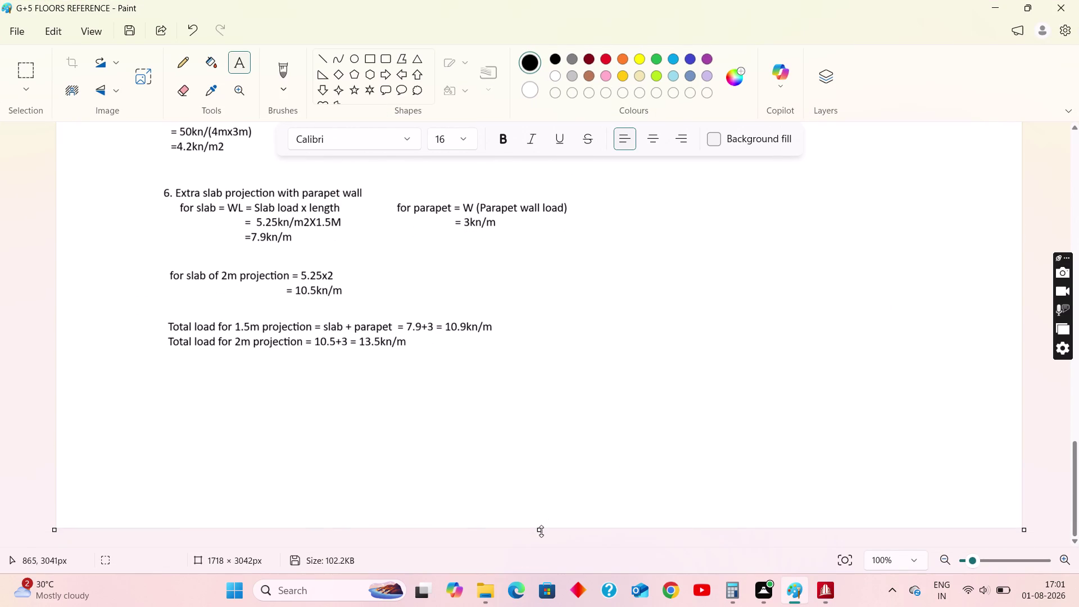
drag(541, 535, 532, 573)
scroll(down, 3)
Add a text box below the projection totals reading 'LIVE LOAD - Considering 3kn/m2'.
click(238, 62)
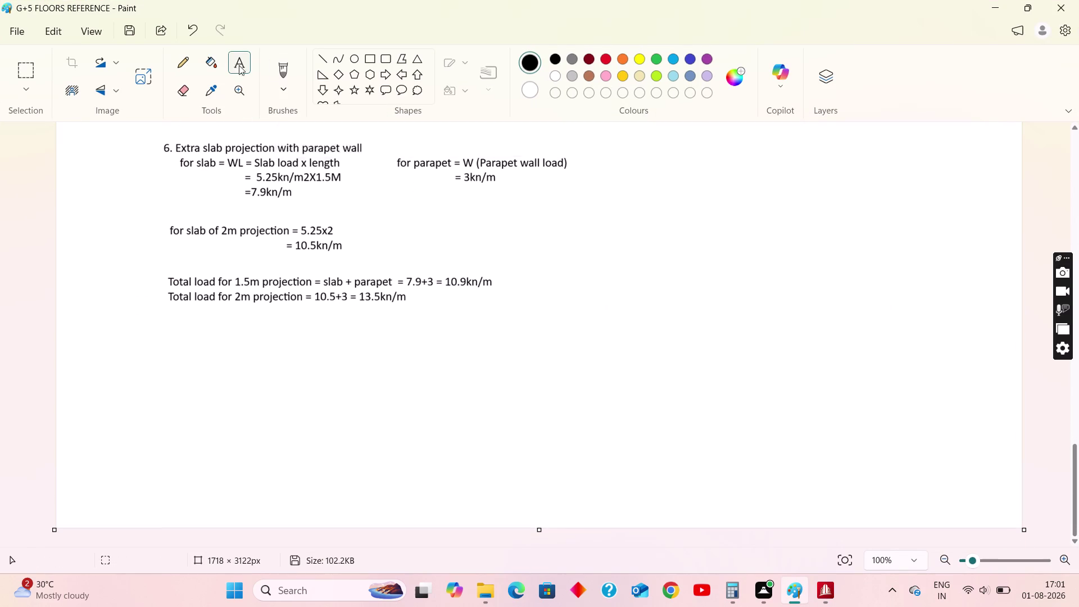
drag(227, 341, 802, 371)
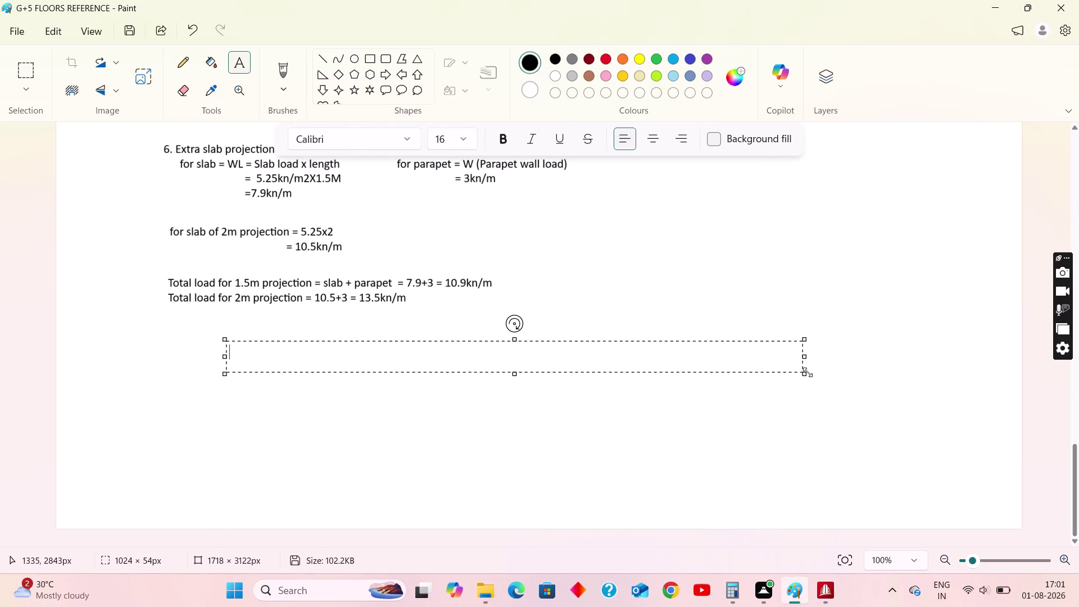
text(LIV)
text(E LOAD)
key(space)
text(-)
key(space)
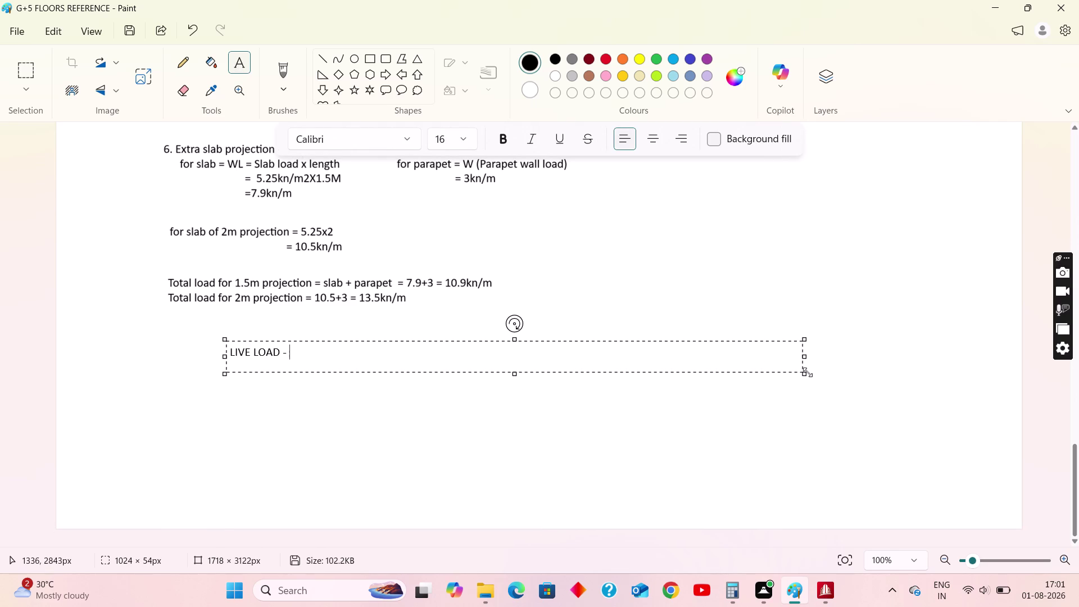
key(c)
text(on)
text(sidere)
key(BackSpace)
text(ing 3k)
text(n/m)
text(2)
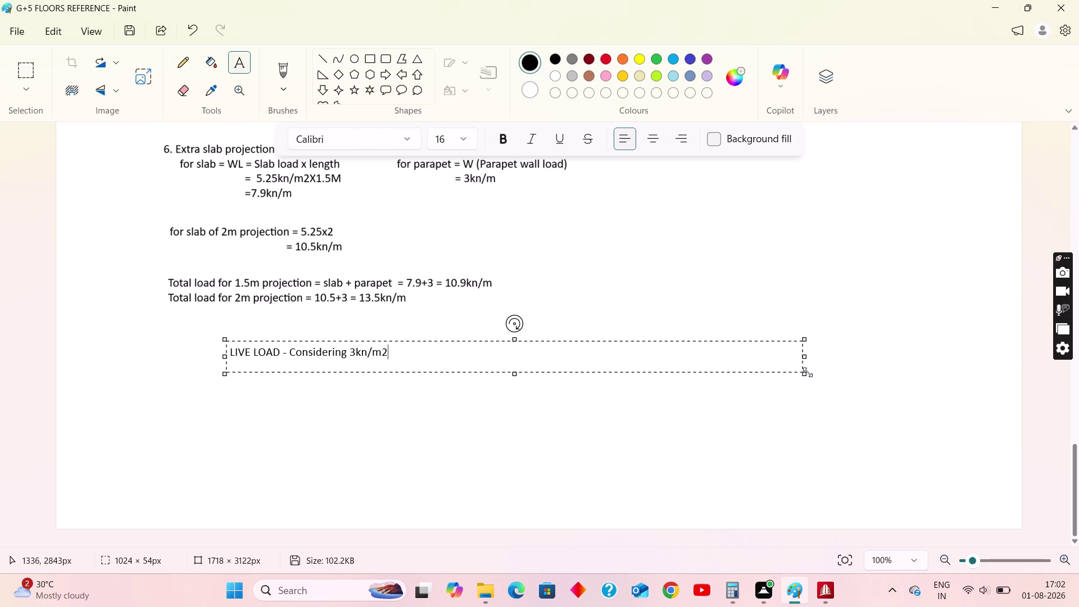
Finish the note with 'to whole structure' and fit the text box around it.
key(space)
text(t)
text(o whole)
key(space)
text(struc)
text(ture)
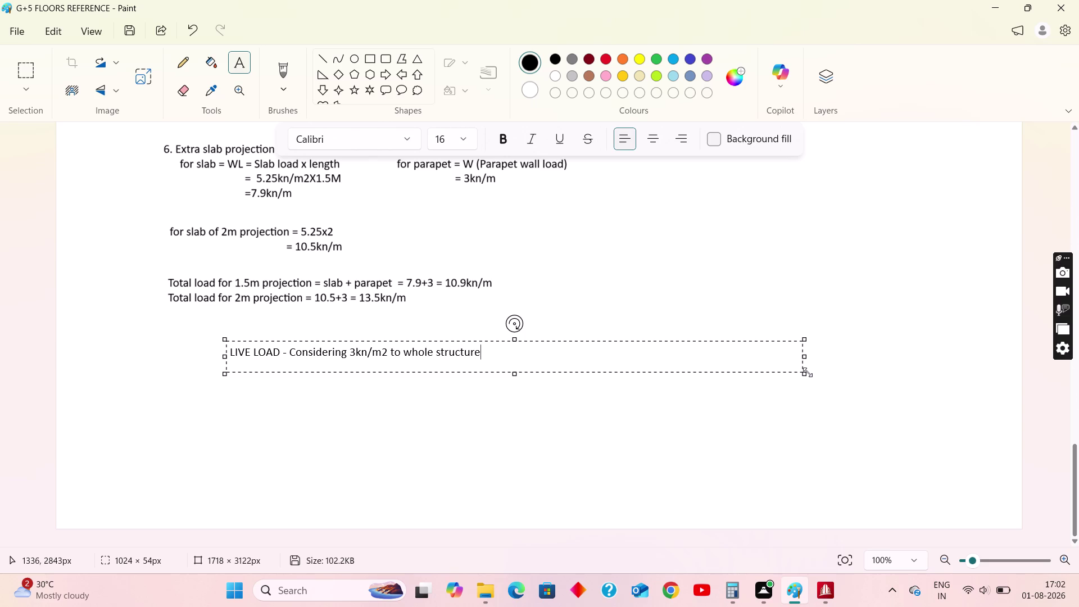
drag(807, 378, 483, 353)
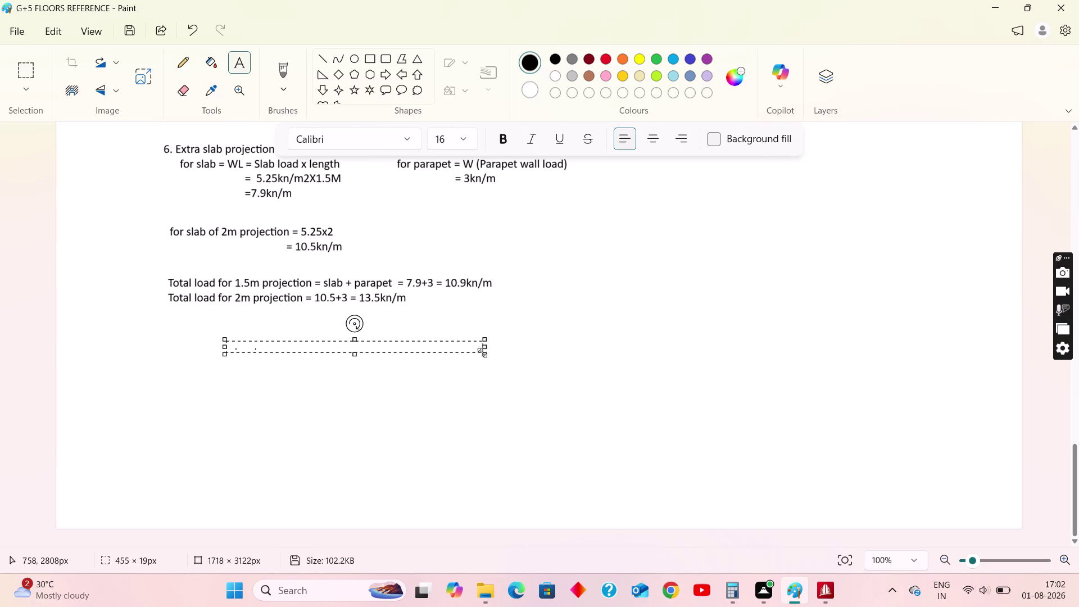
drag(483, 353, 498, 361)
click(498, 360)
click(549, 338)
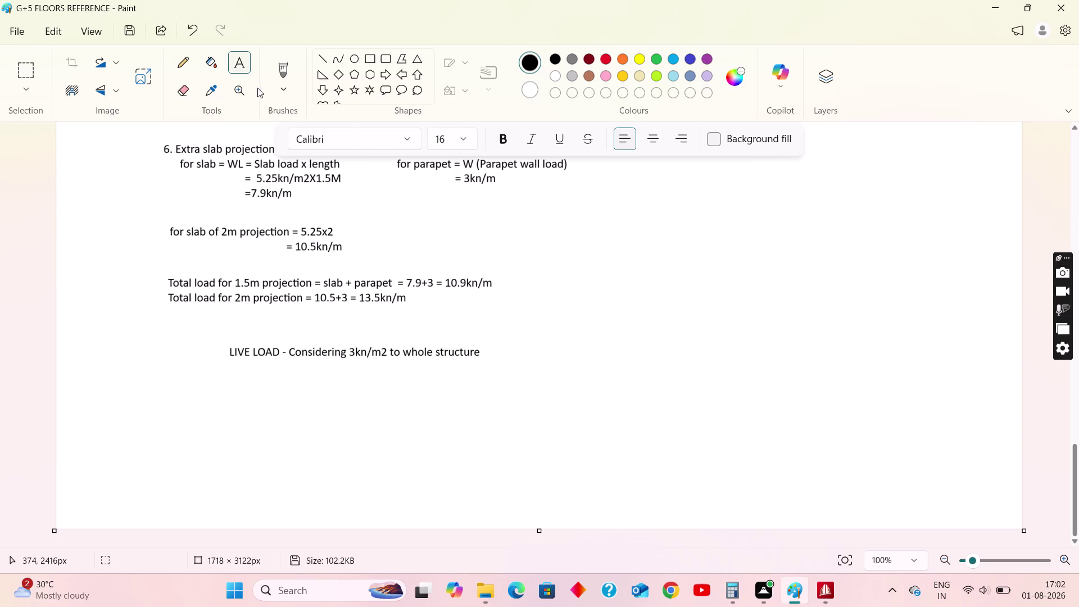
Add a 'SEISMIC LOADS' heading under the live load note.
click(245, 63)
drag(165, 369, 628, 450)
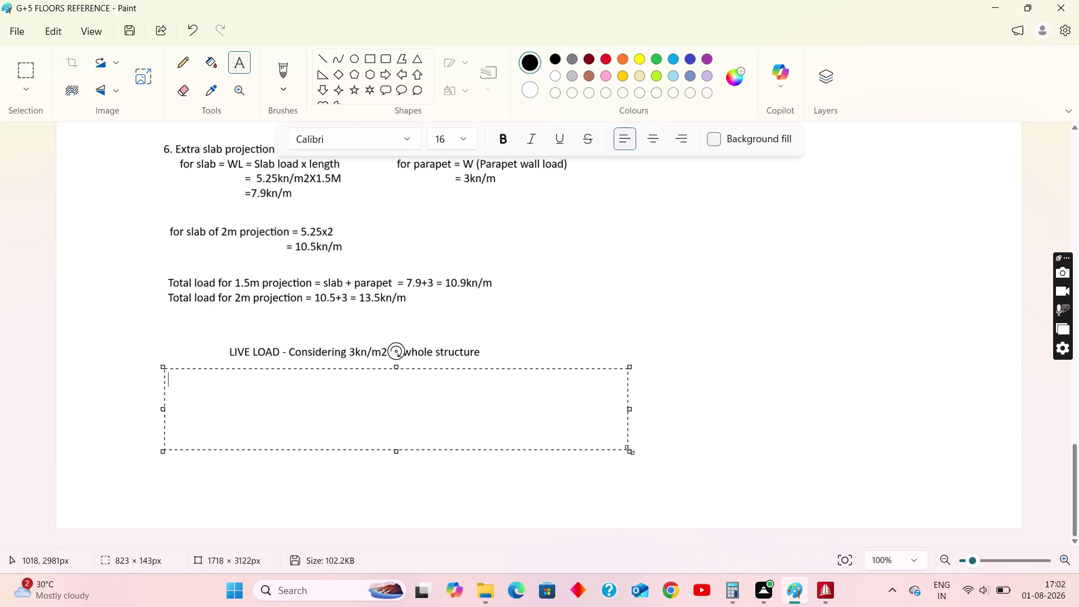
text(SEI)
text(S)
text(MIC LOA)
text(DS)
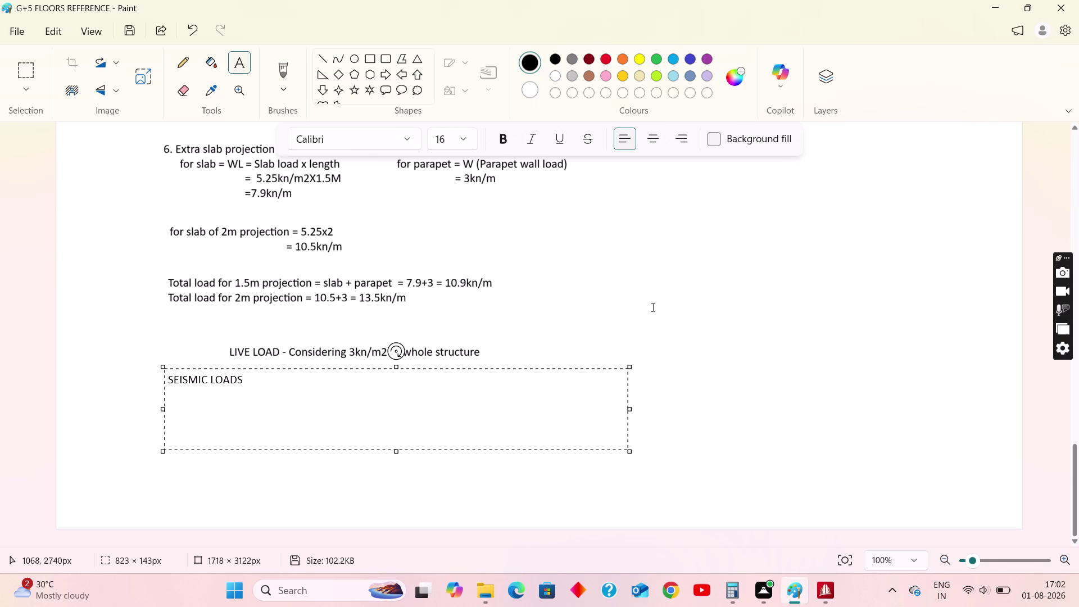
click(653, 307)
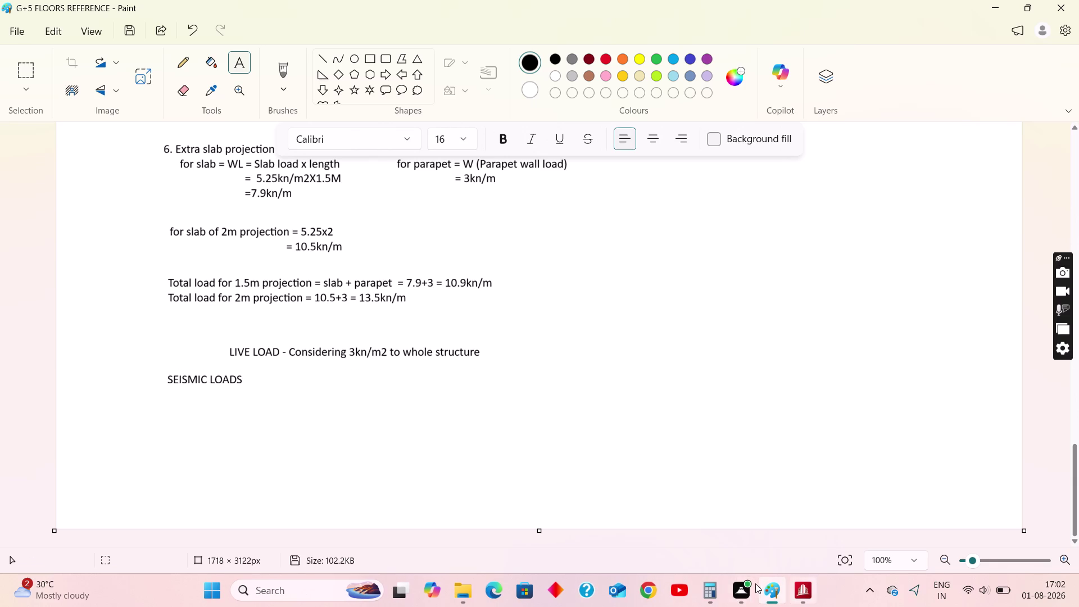